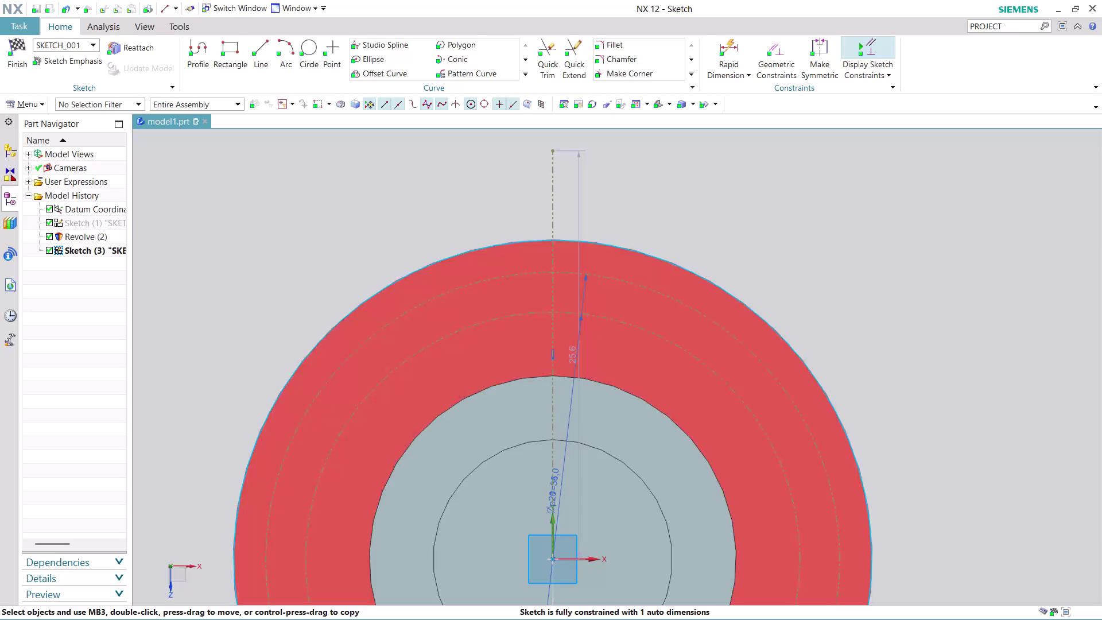
Convert the inner dashed reference circle into an active sketch curve.
right_click(494, 320)
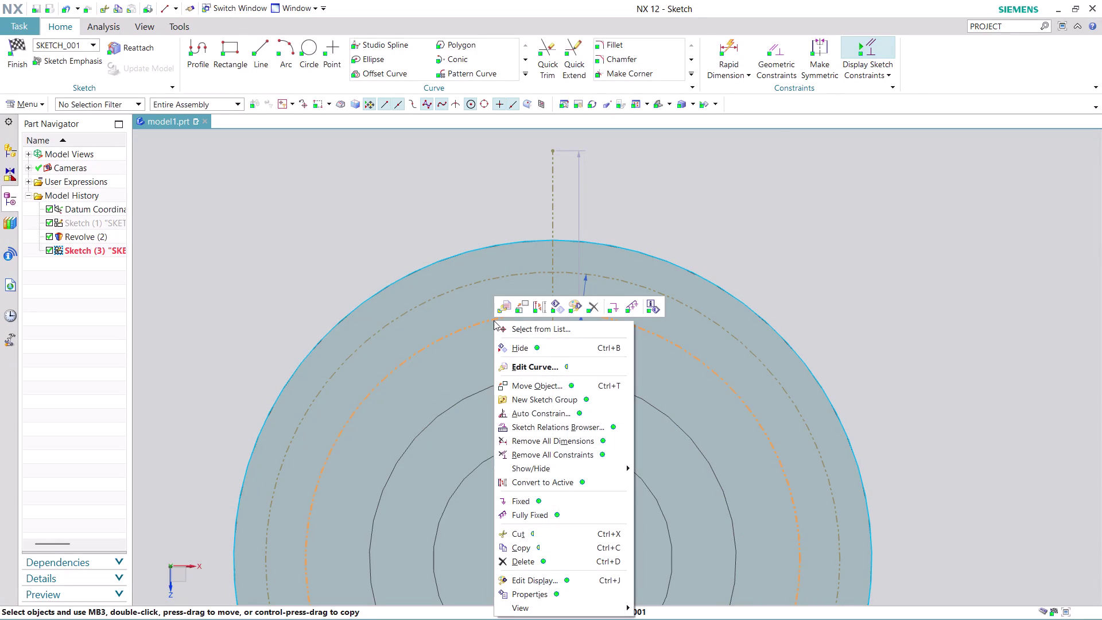
click(545, 479)
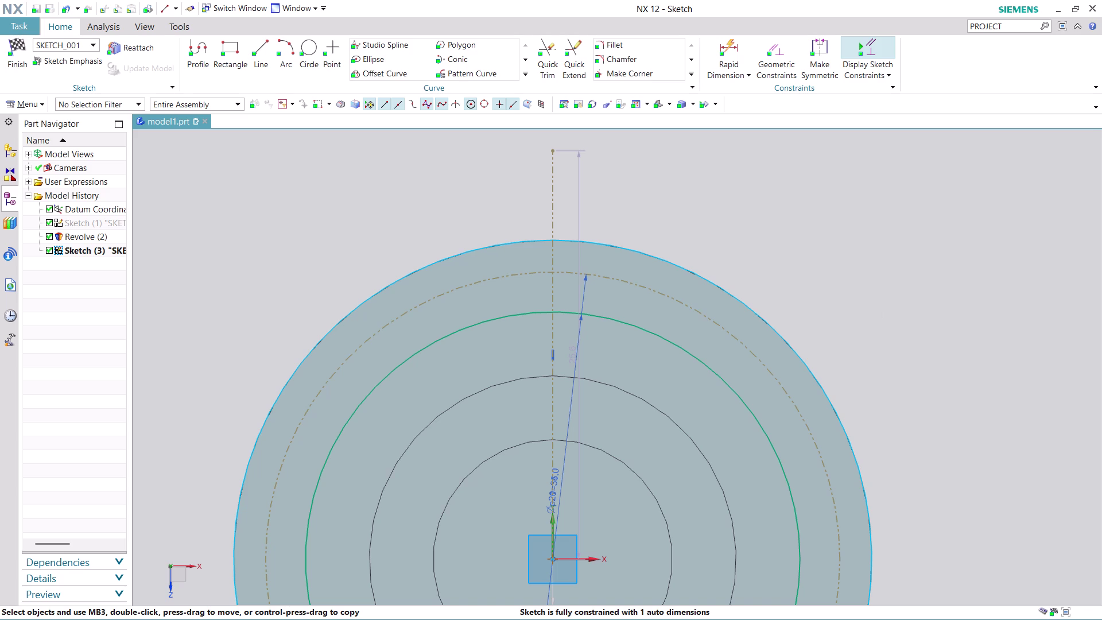
click(332, 51)
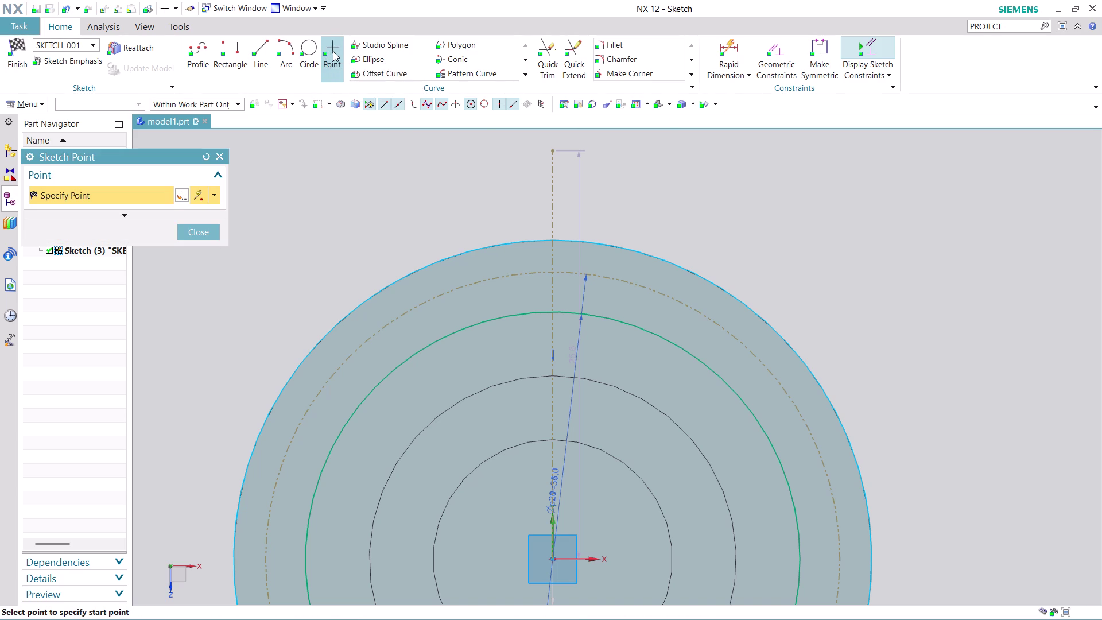
Place Point On Curve sketch points on Arc3, Arc1 and Arc2 near the centerline.
click(564, 238)
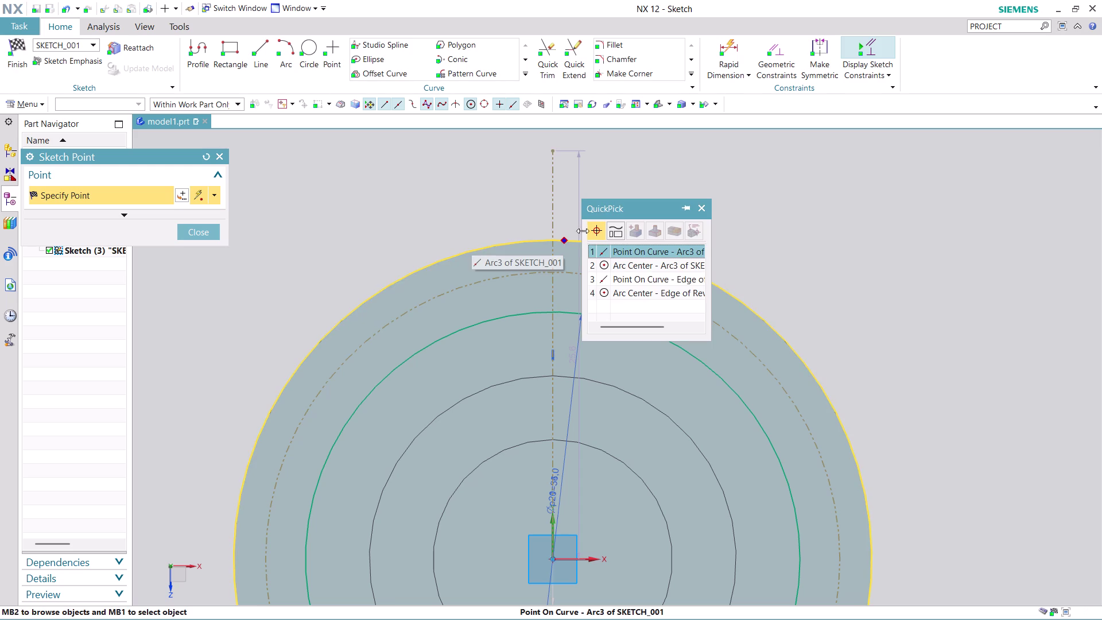
click(628, 249)
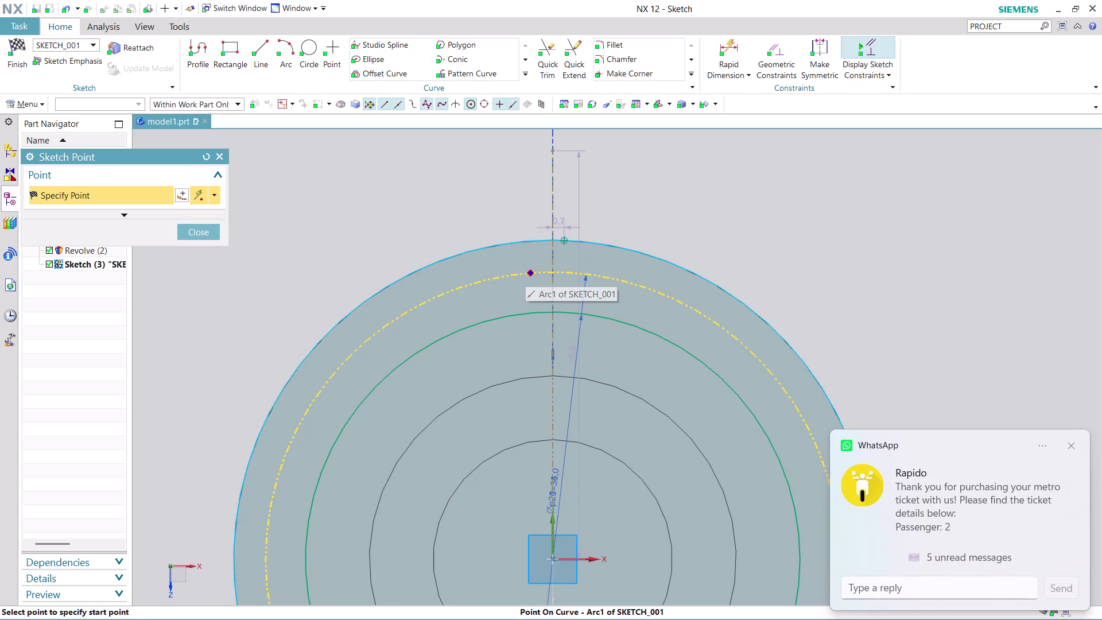
click(532, 272)
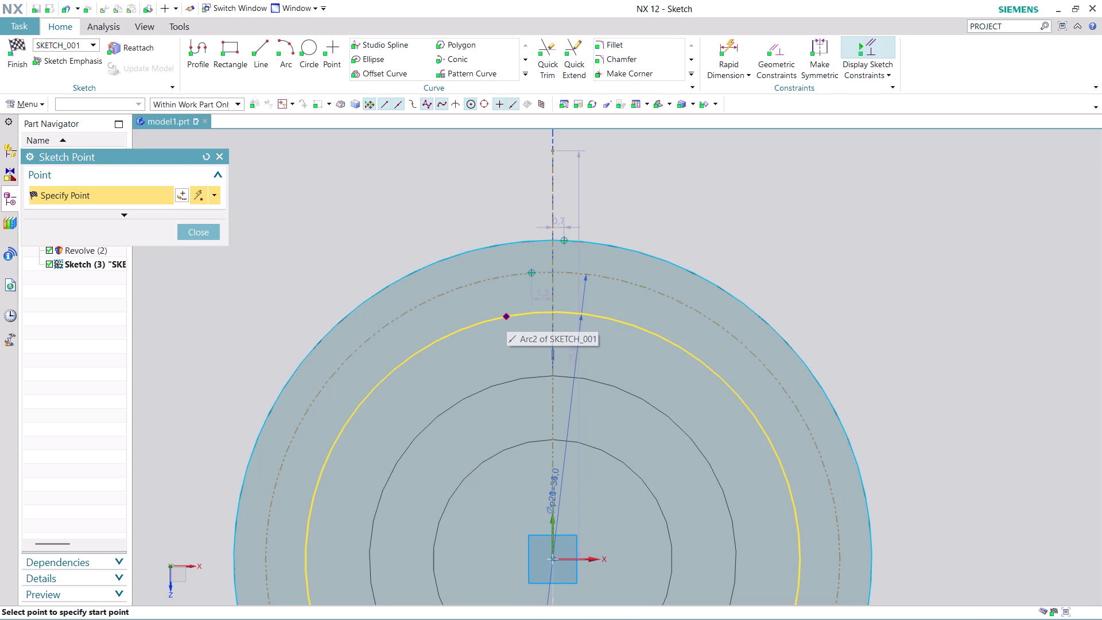
click(509, 316)
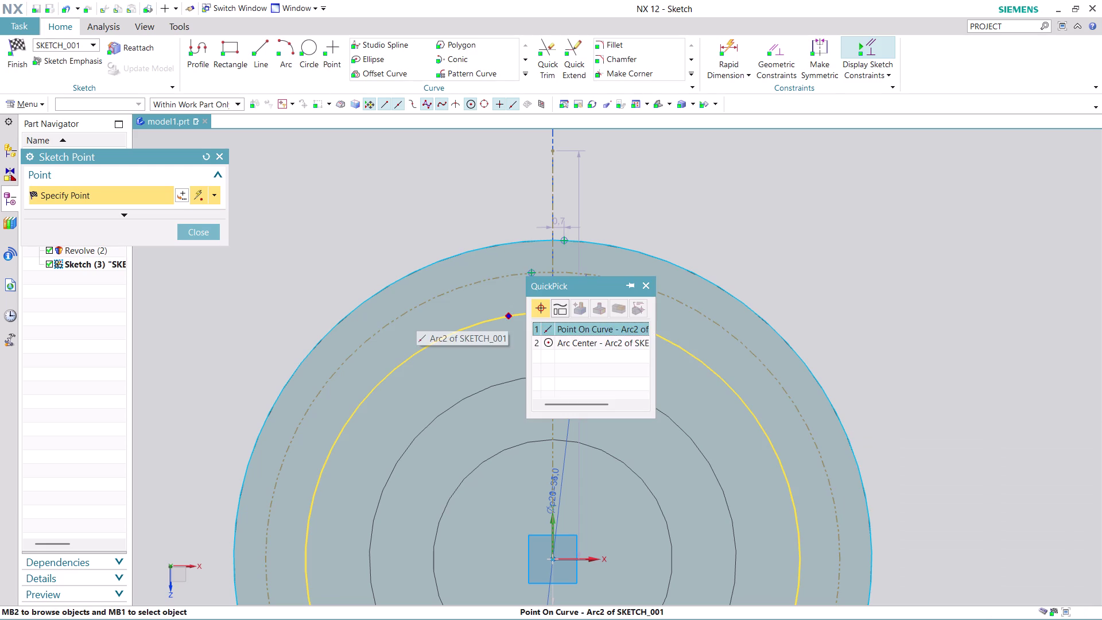
click(587, 329)
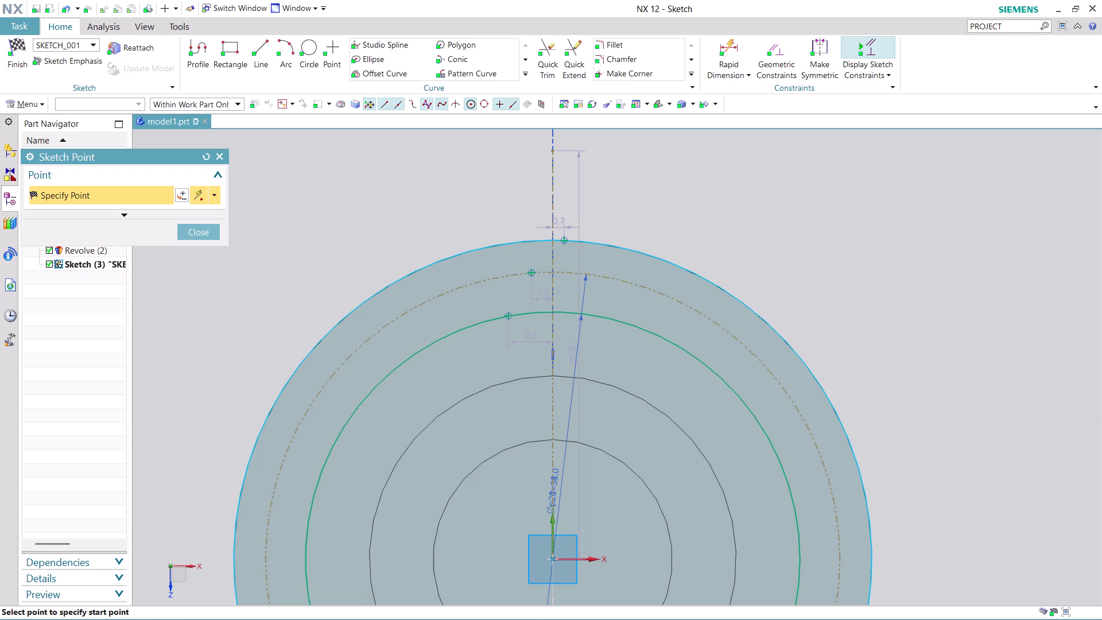
scroll(up, 3)
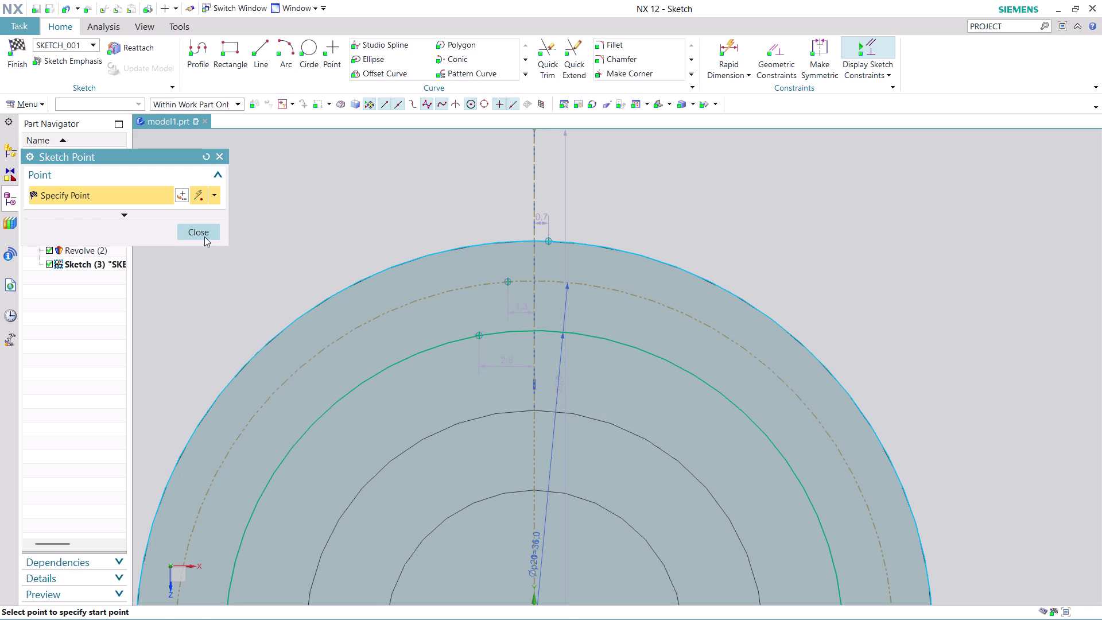
click(204, 237)
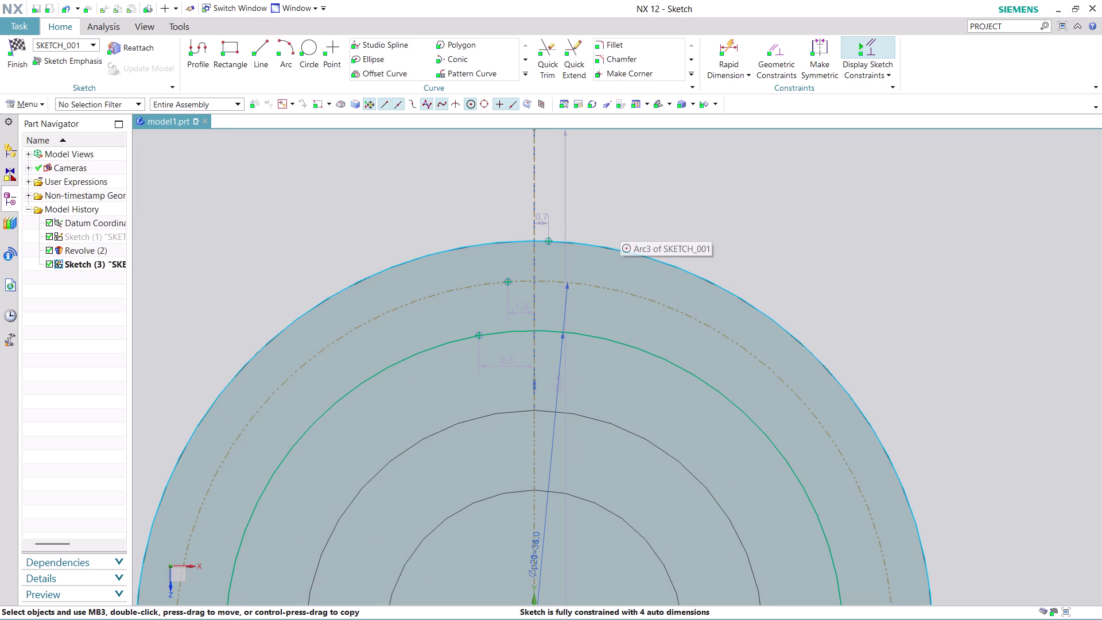
scroll(up, 3)
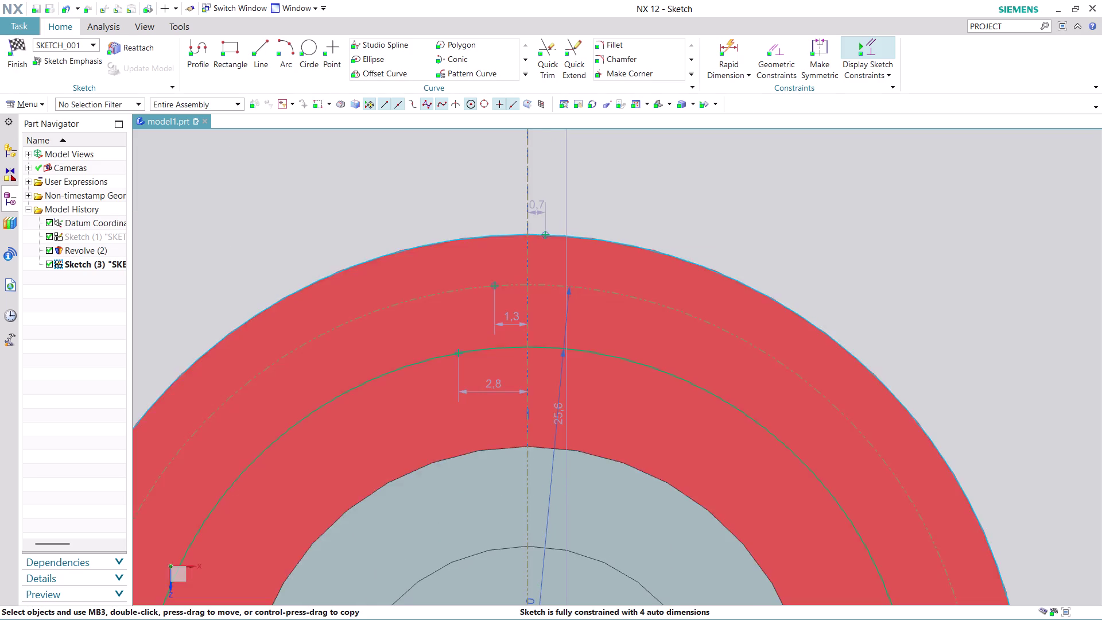
Set the outer-circle point's centerline offset to 0.57/2.
scroll(up, 3)
double_click(514, 179)
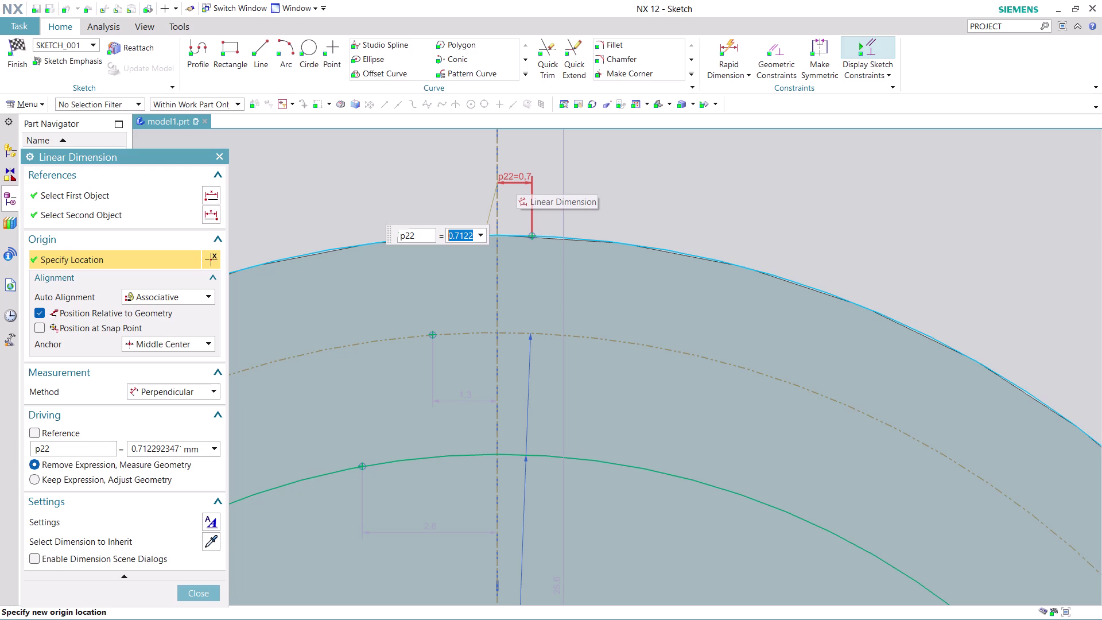
key(0)
text(.)
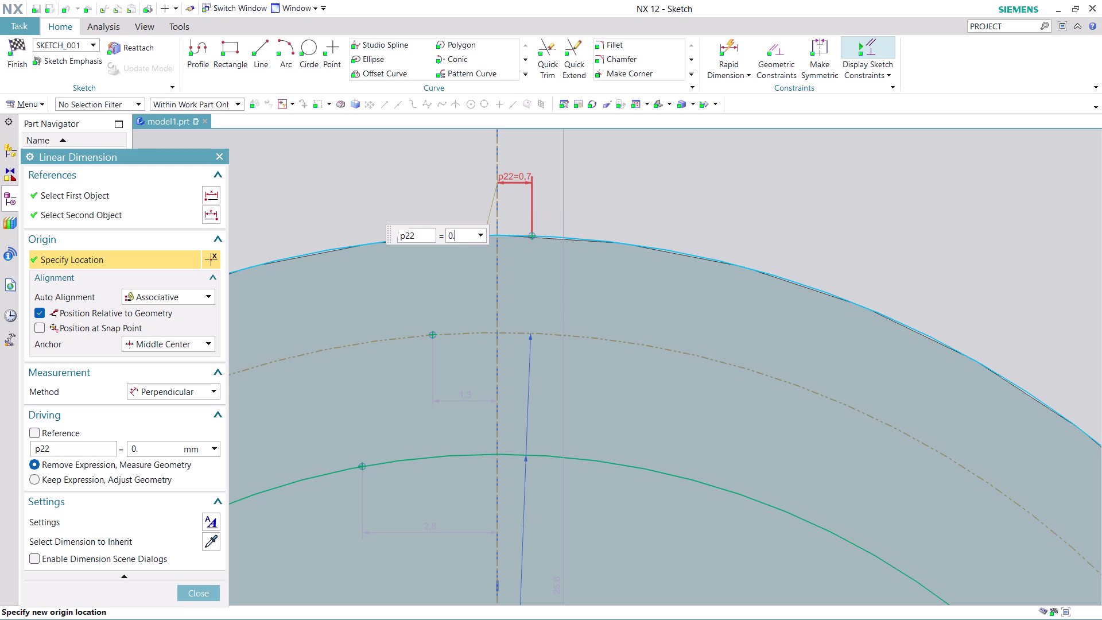
text(57)
text(/)
text(2)
key(Return)
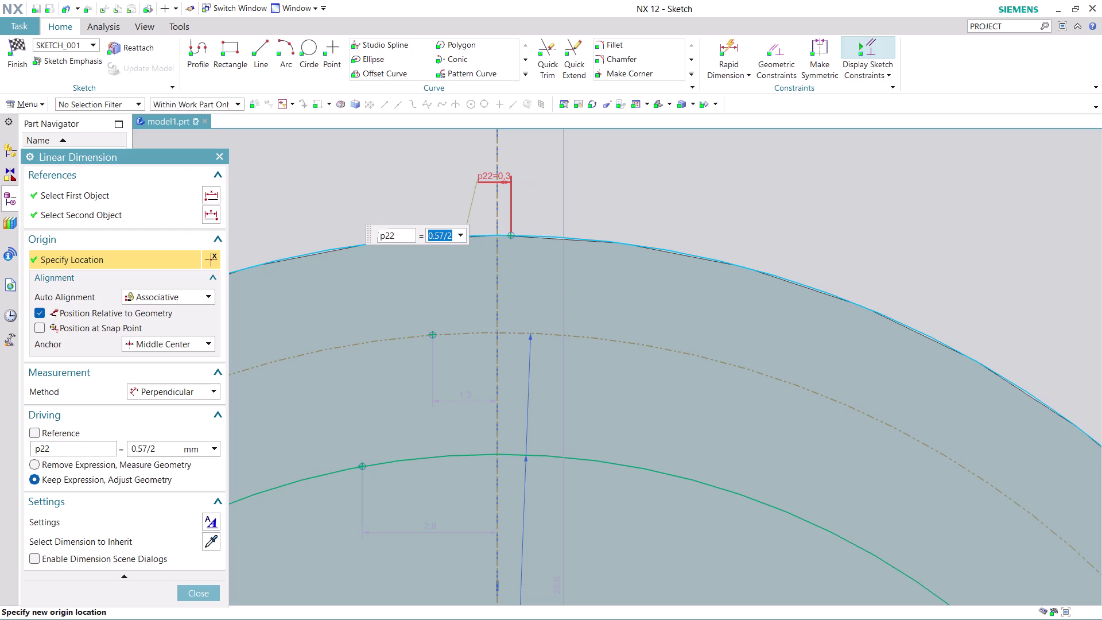
Set the dashed-circle and green-circle point offsets to 0.5 and 2.1.
scroll(down, 3)
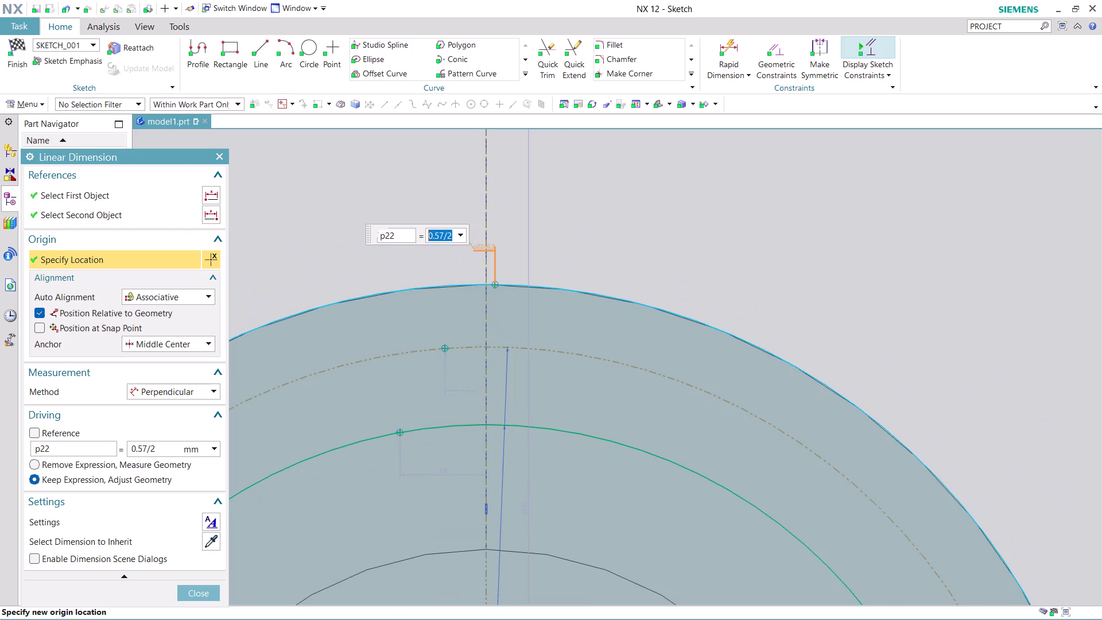
scroll(up, 3)
double_click(469, 366)
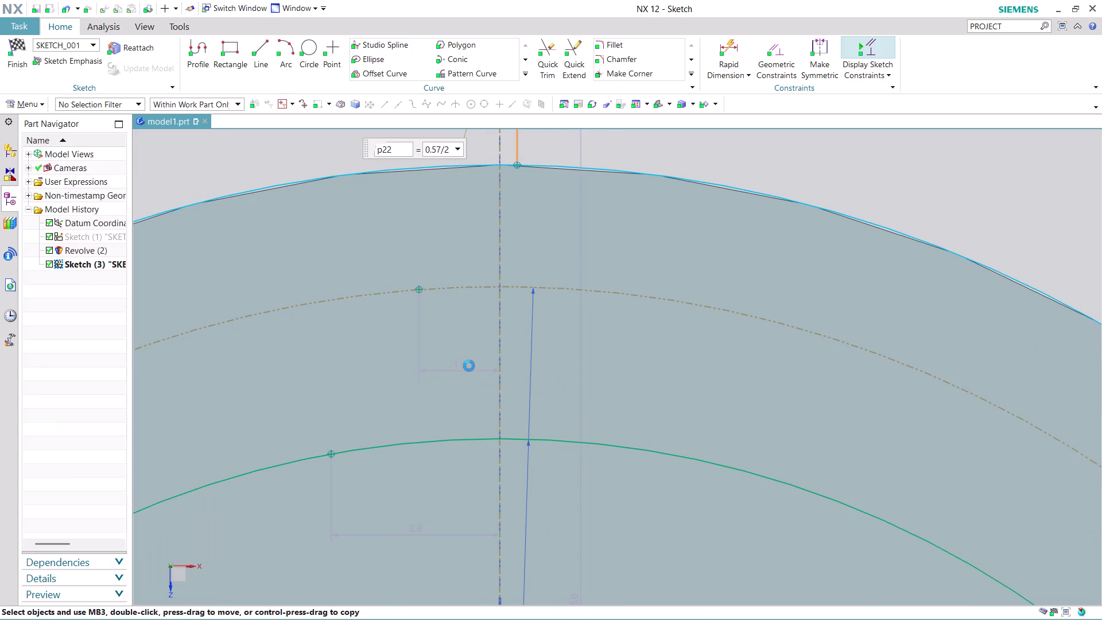
text(0.)
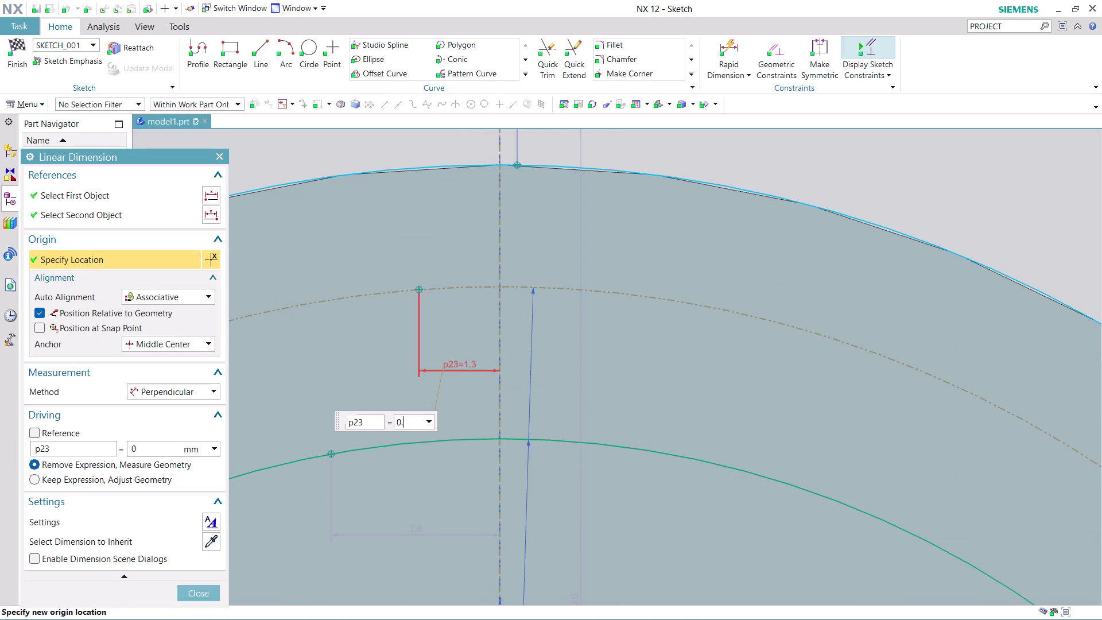
text(5)
key(Return)
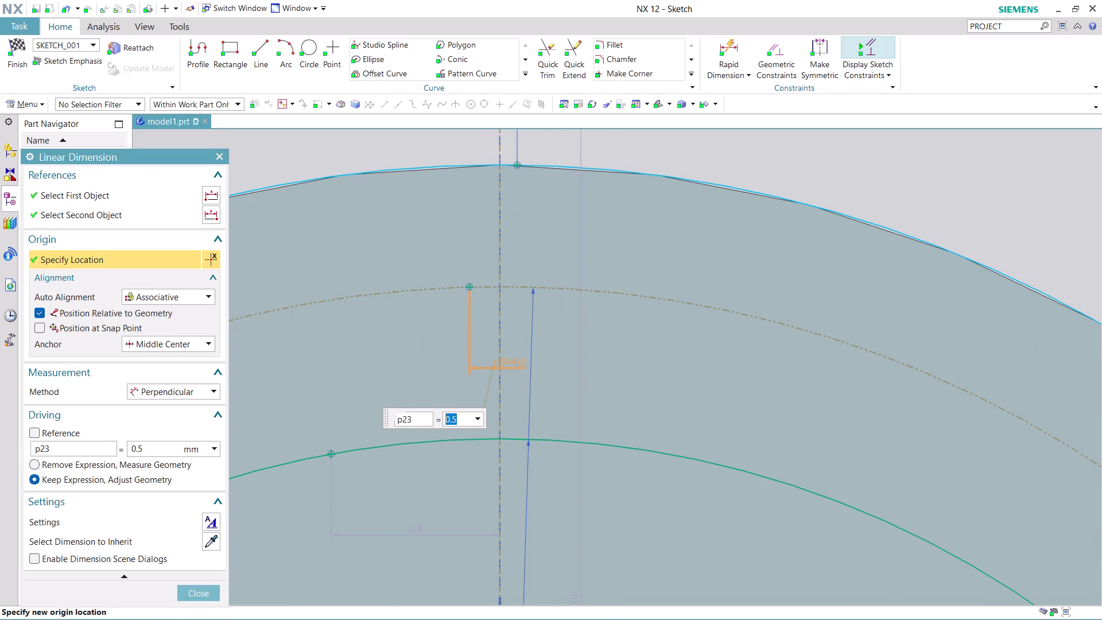
double_click(416, 531)
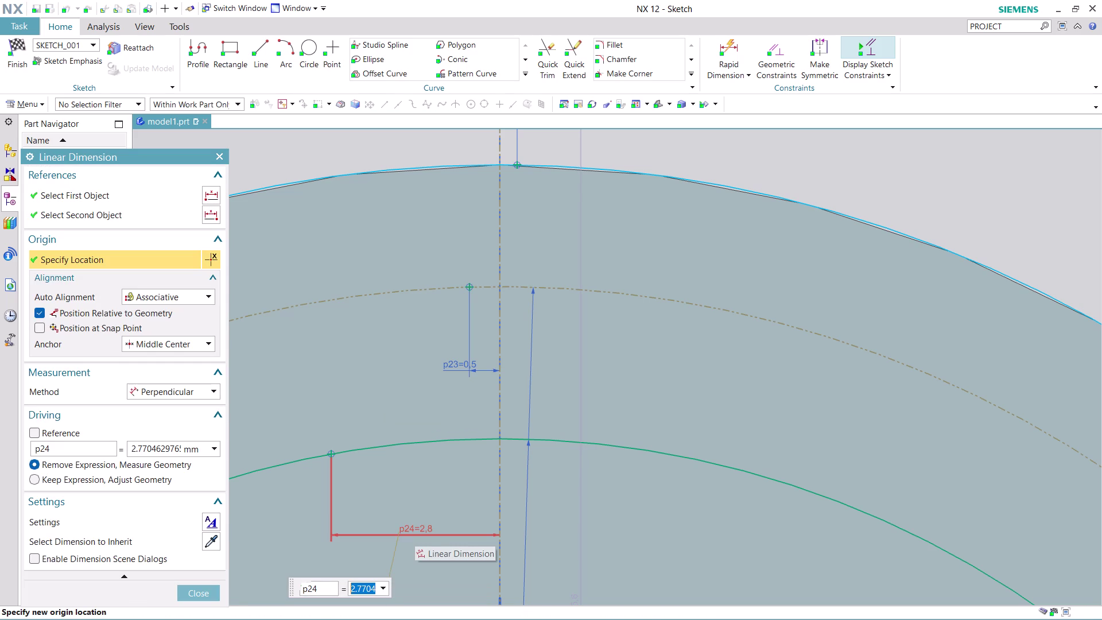
text(2.1)
key(Return)
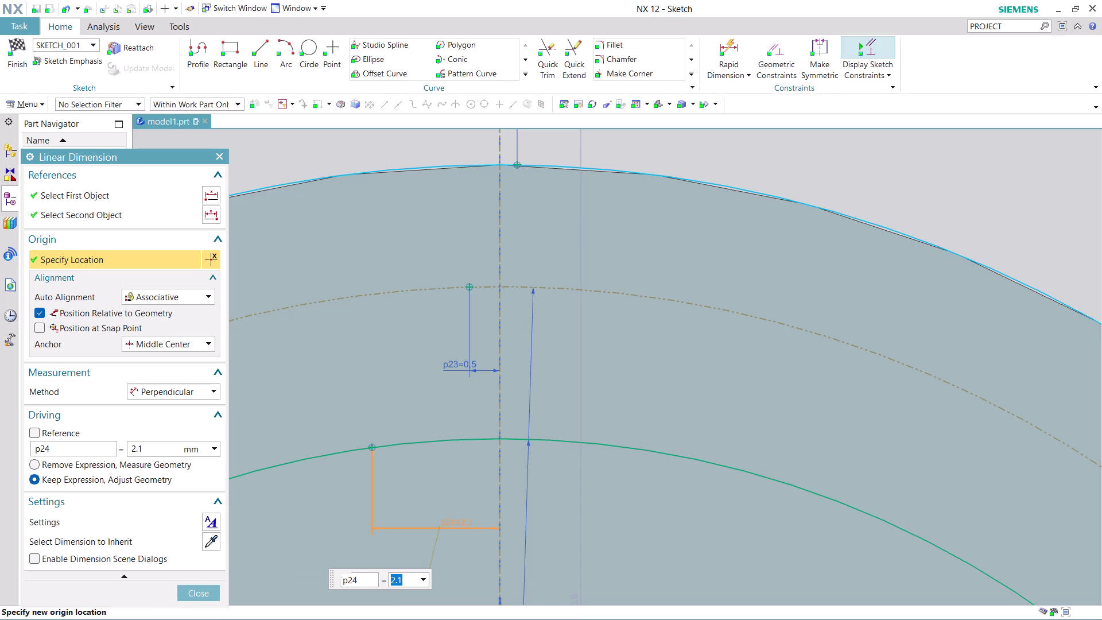
click(193, 593)
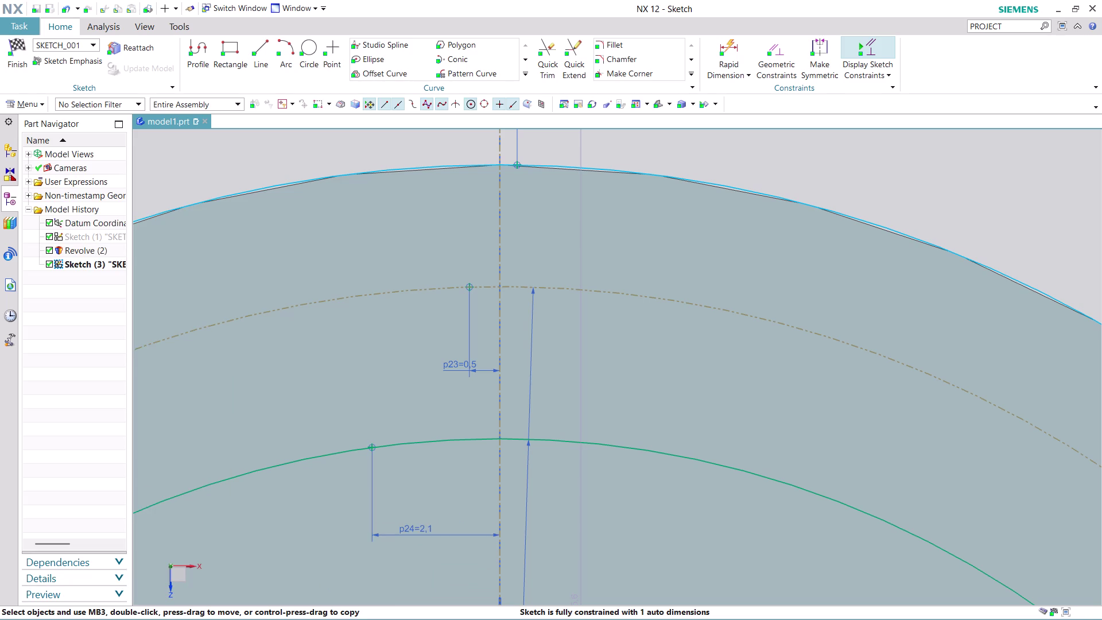
Mirror the outer-circle flank point across the vertical centerline with Mirror Curve.
scroll(up, 3)
scroll(down, 3)
scroll(down, 3)
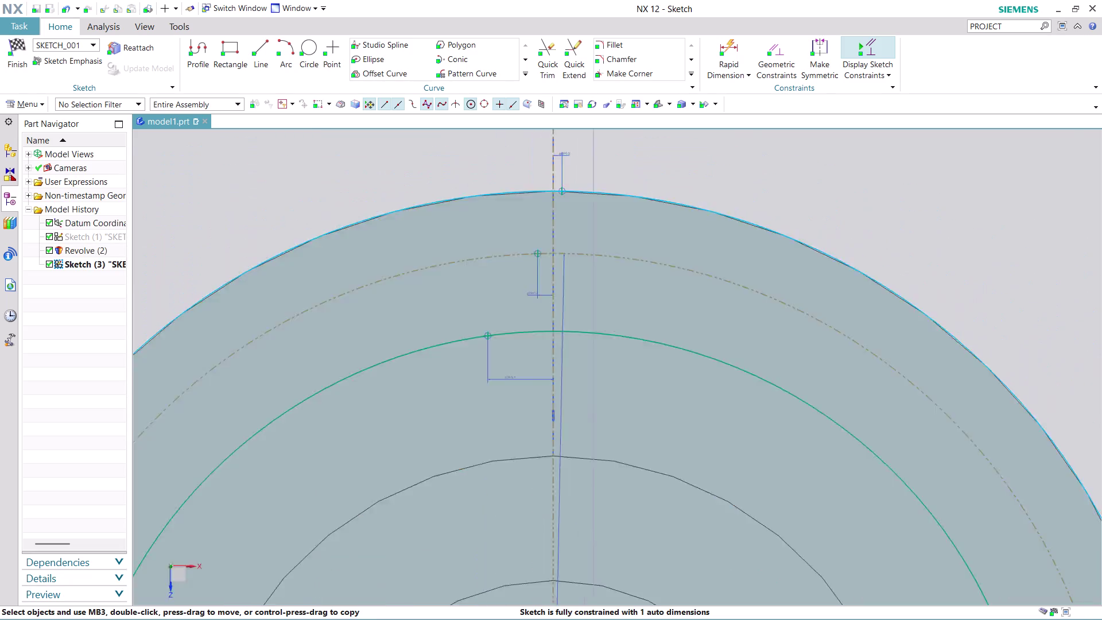
scroll(down, 3)
scroll(down, 3)
scroll(up, 3)
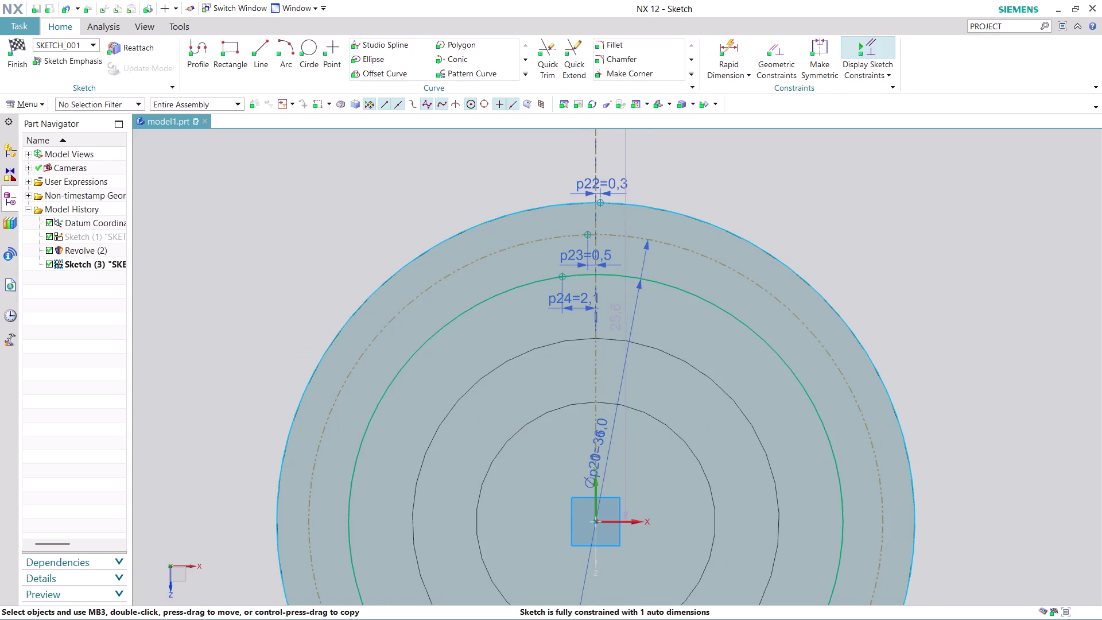
scroll(up, 3)
scroll(up, 3)
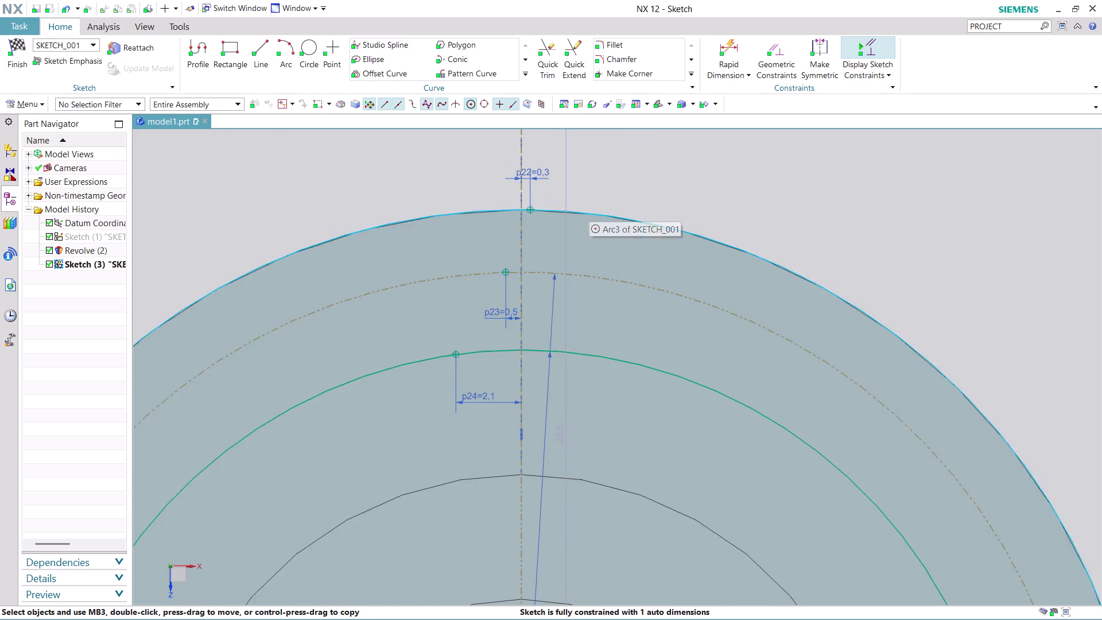
scroll(up, 3)
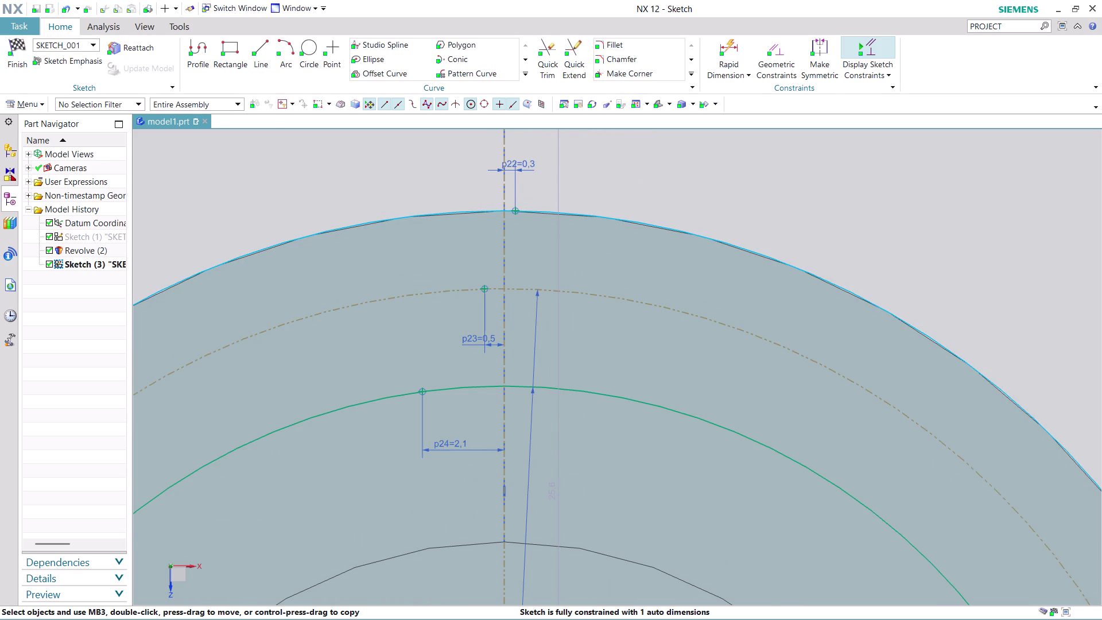
click(522, 75)
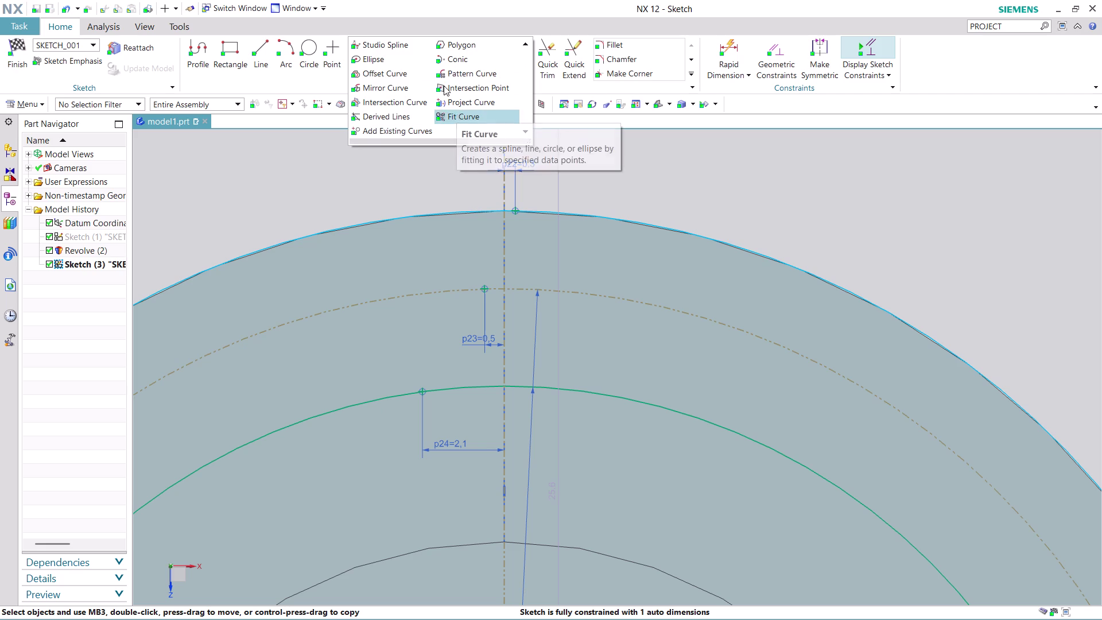
click(384, 89)
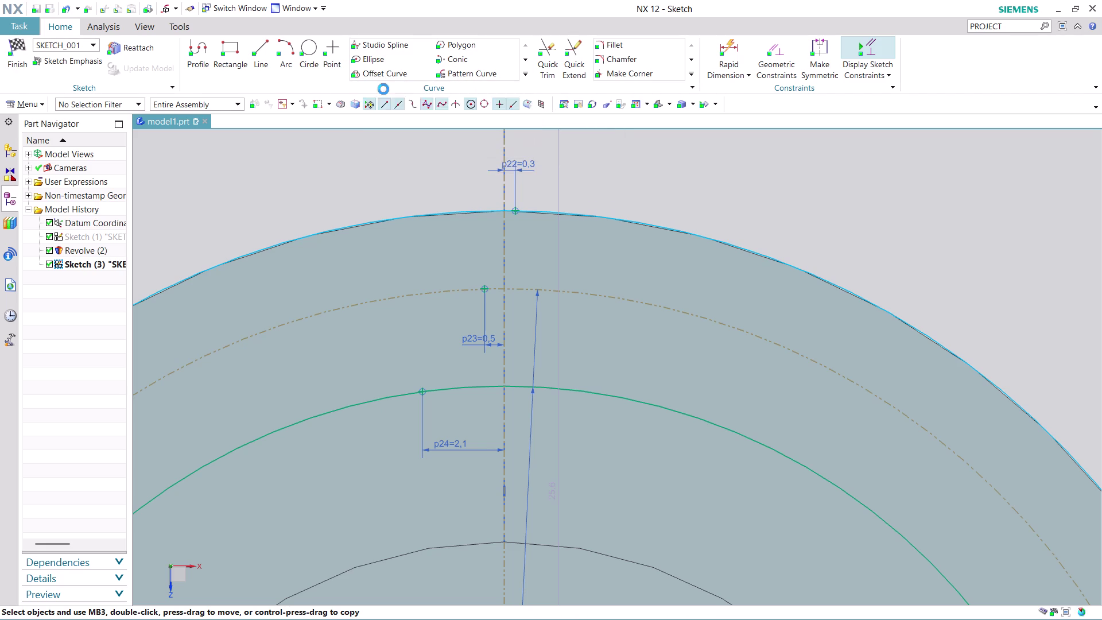
click(516, 215)
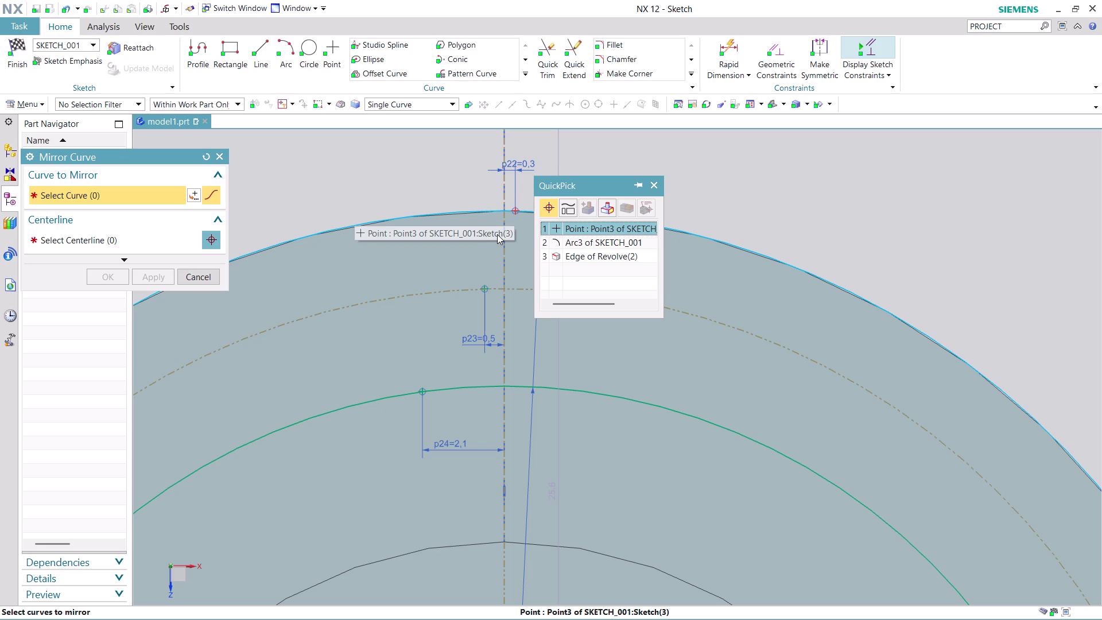
click(579, 225)
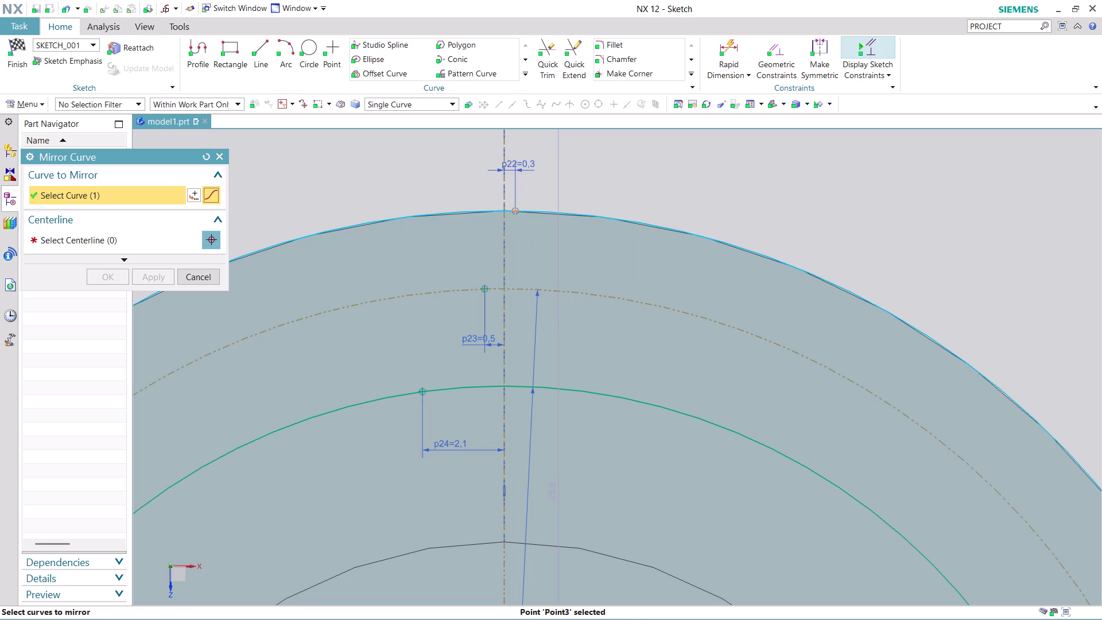
click(148, 241)
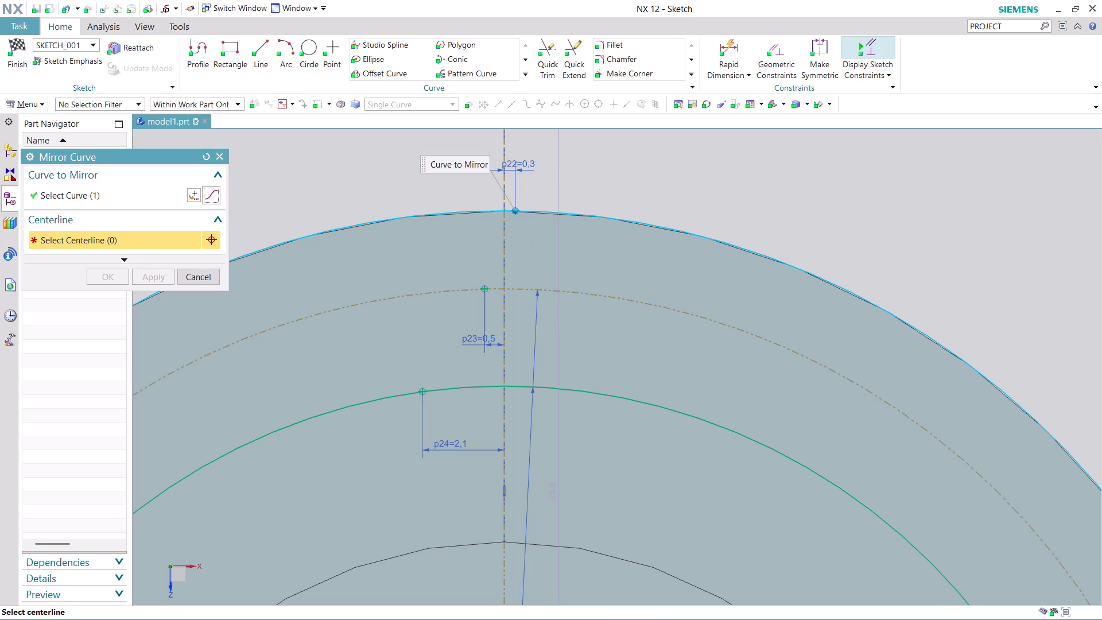
click(504, 233)
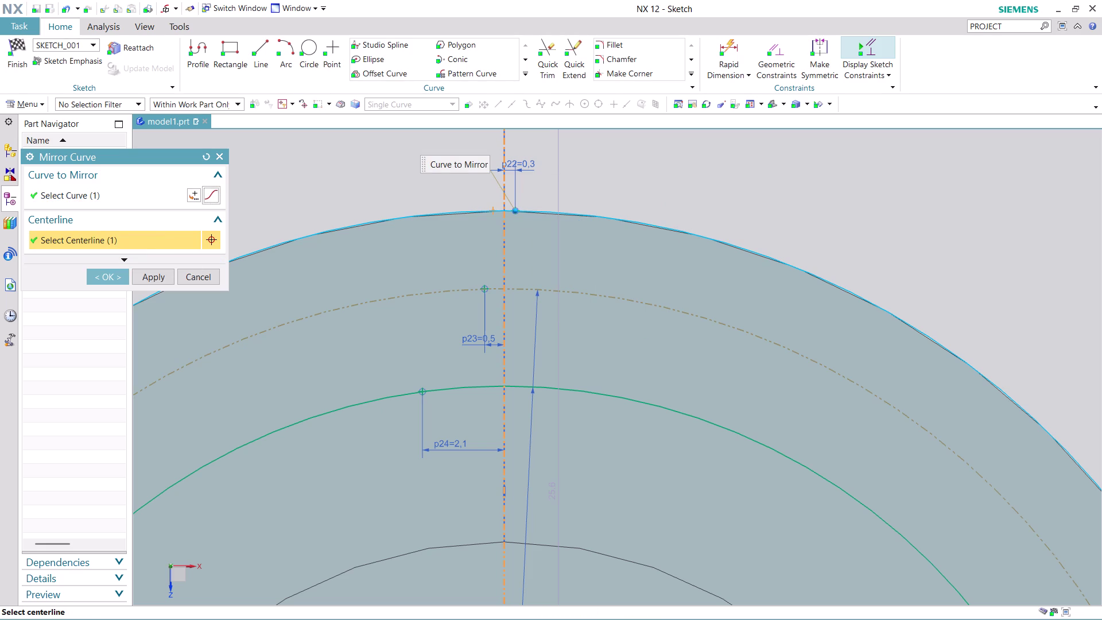
click(111, 274)
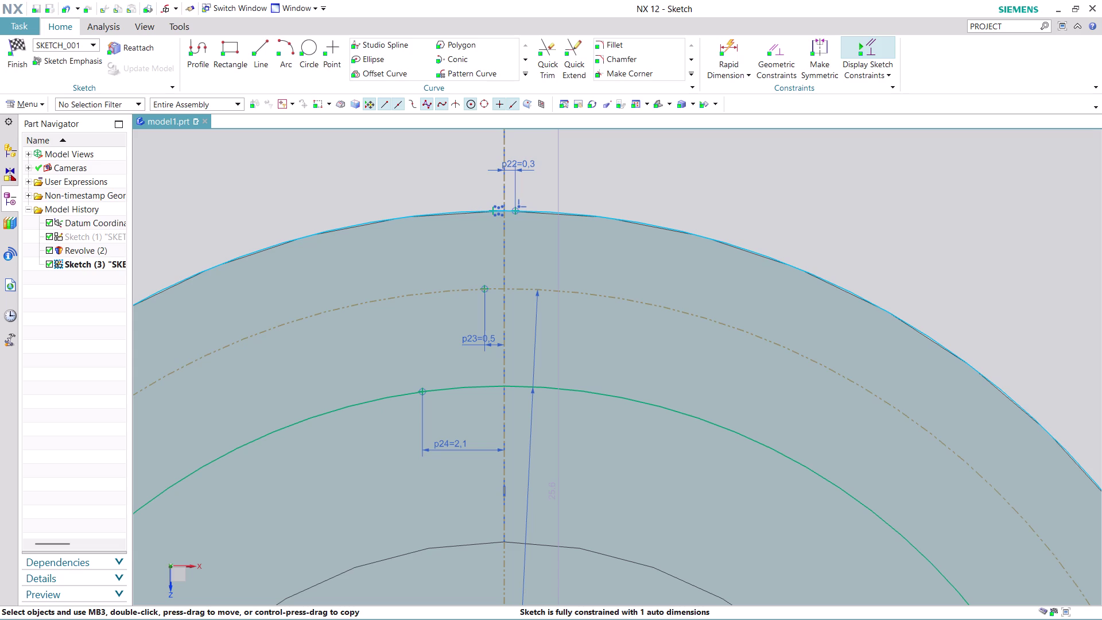
scroll(up, 3)
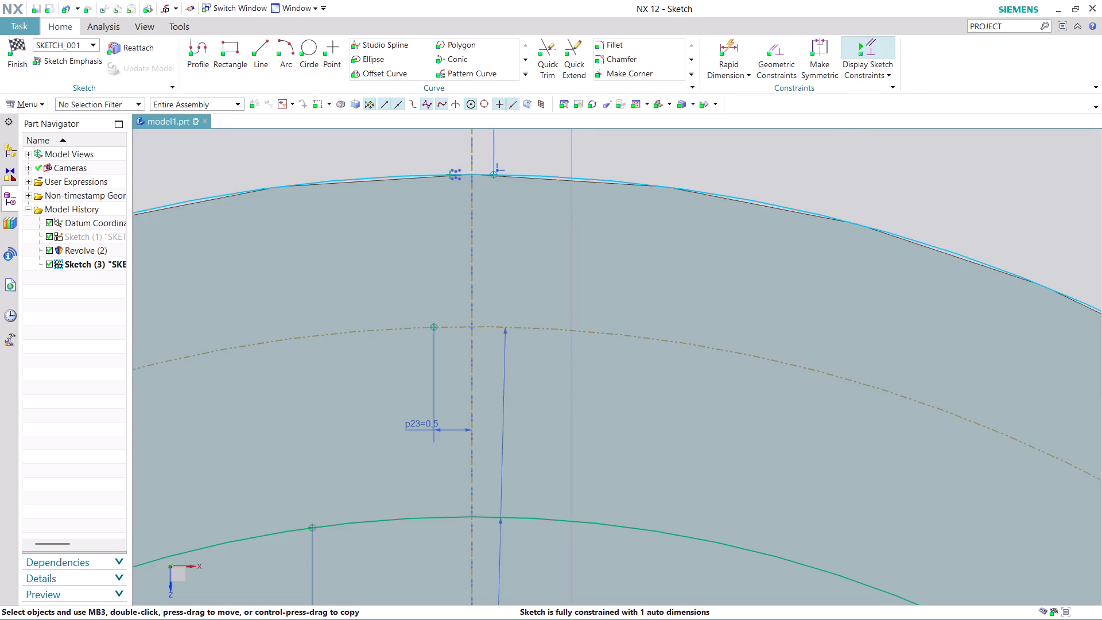
Zoom and pan around the mirrored tooth tip, then start Rapid Dimension.
scroll(down, 3)
scroll(down, 3)
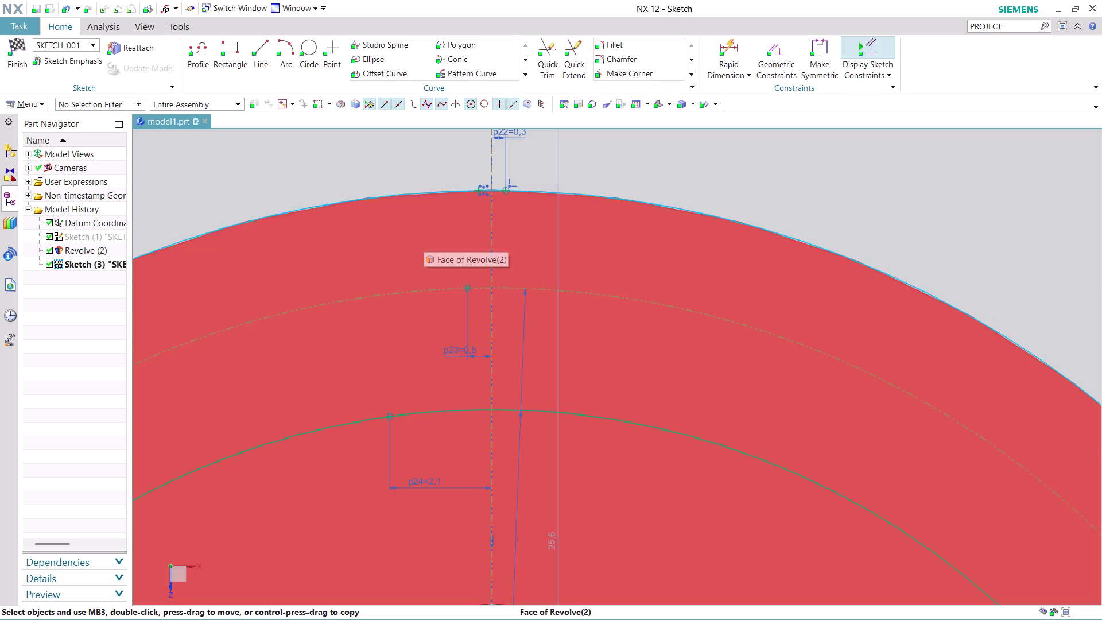
scroll(up, 3)
scroll(up, 3)
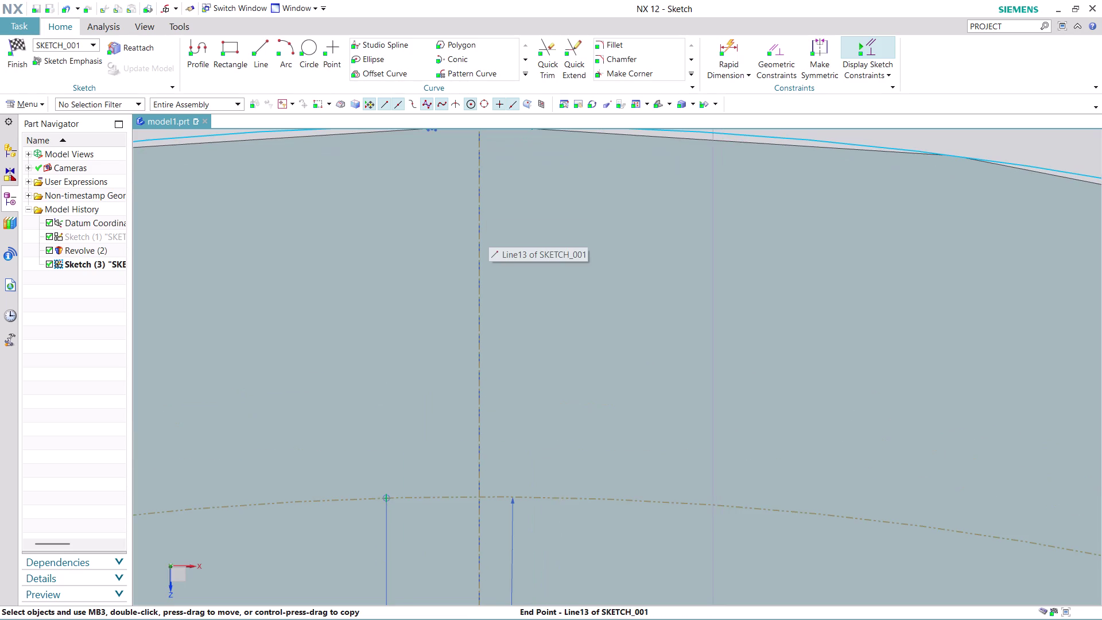
scroll(up, 3)
scroll(down, 3)
scroll(down, 3)
scroll(down, 3)
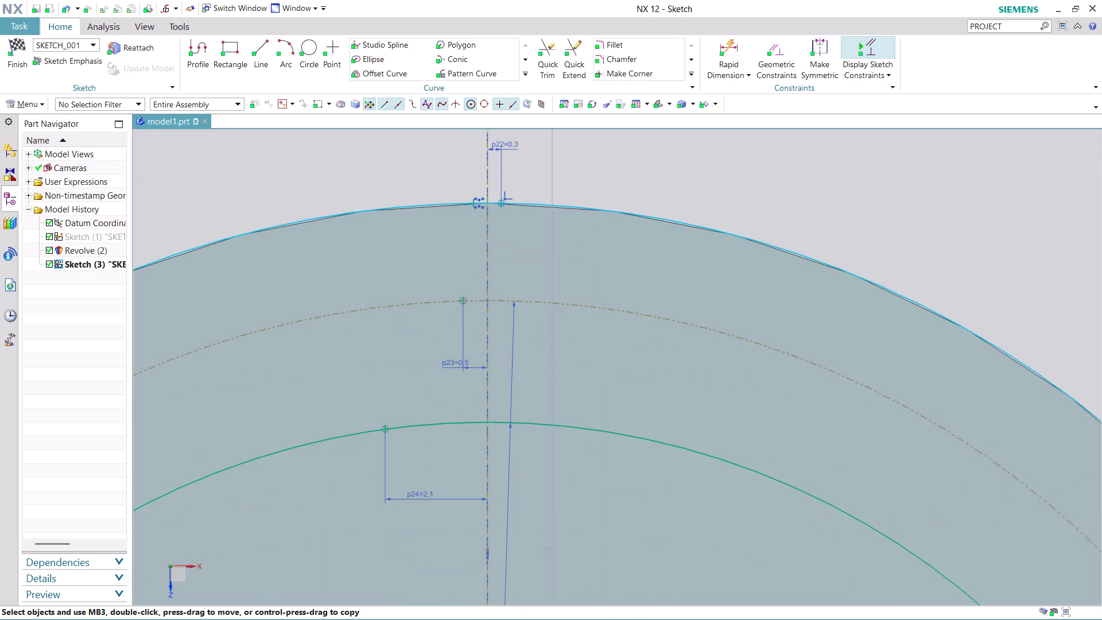
scroll(down, 3)
scroll(down, 3)
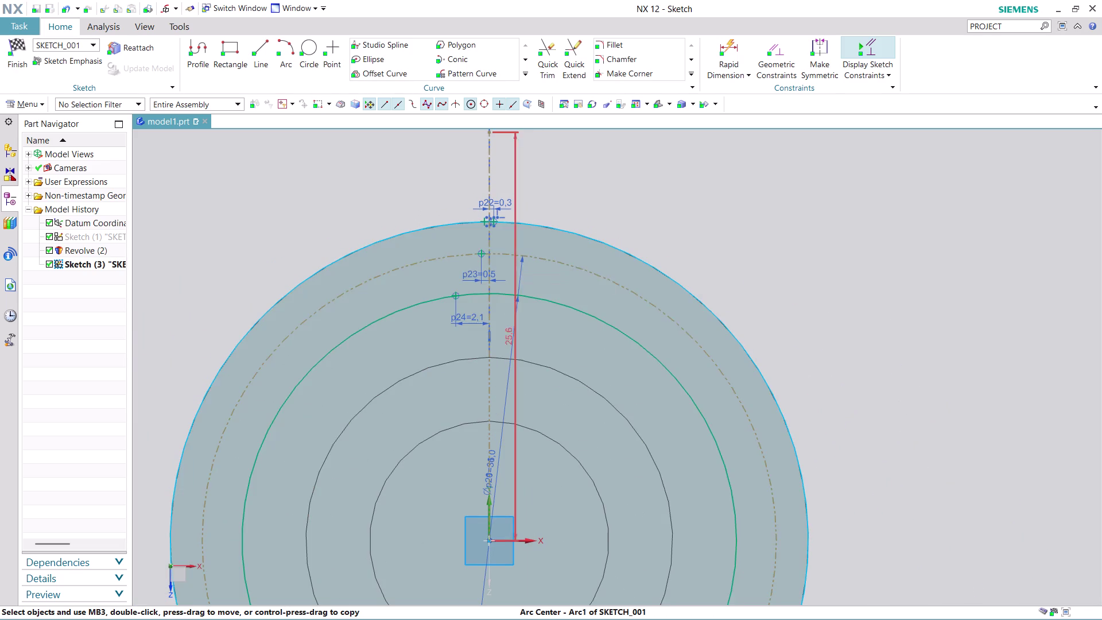
scroll(up, 3)
scroll(up, 3)
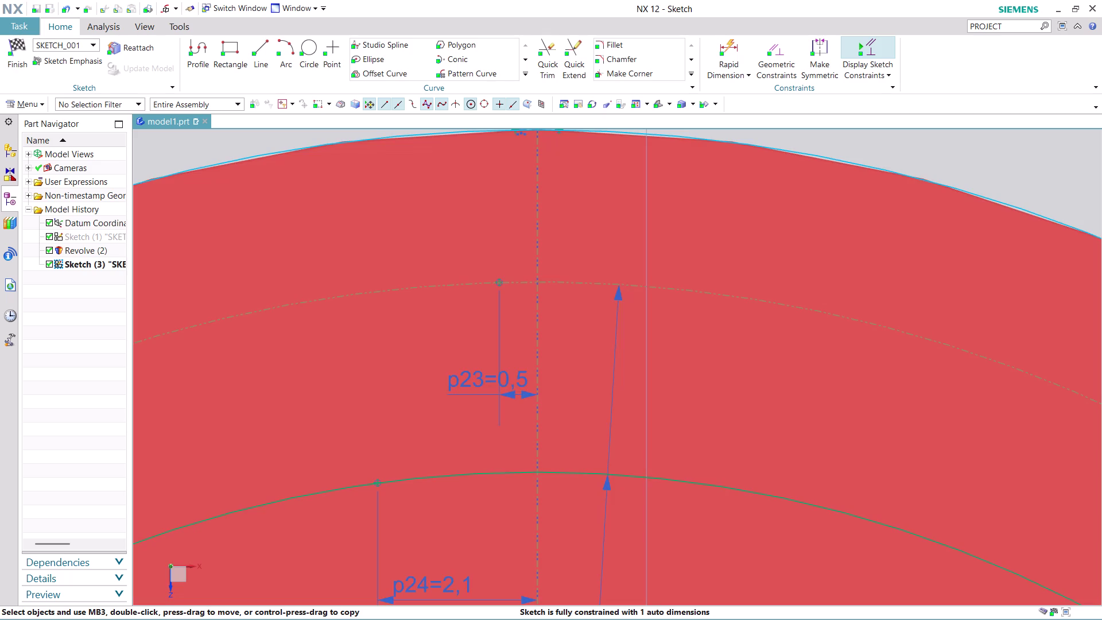
scroll(up, 3)
scroll(down, 3)
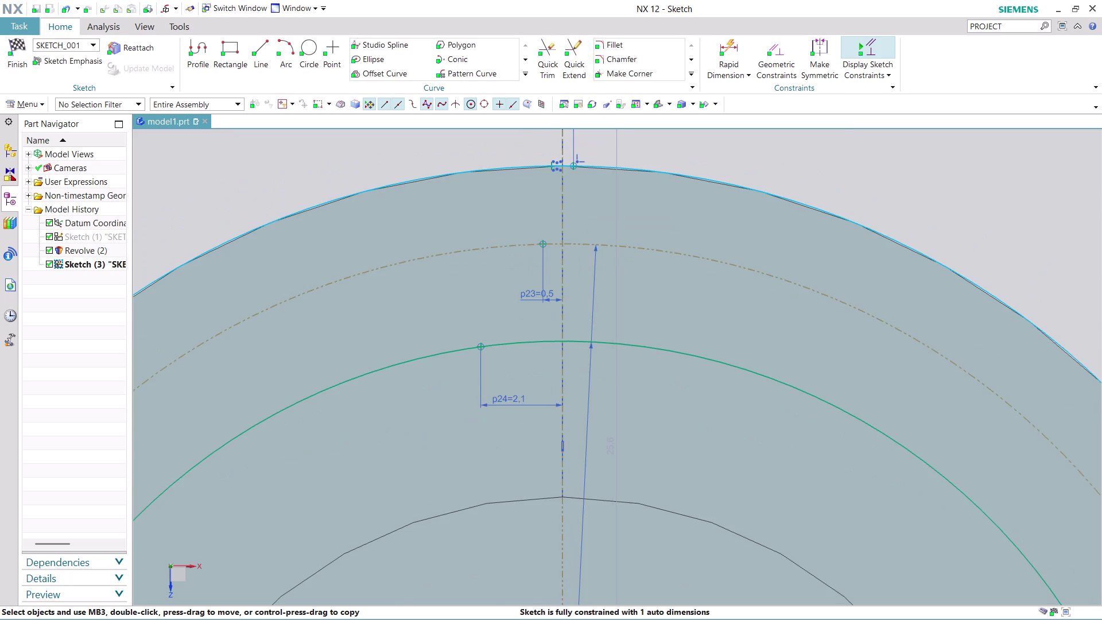
scroll(up, 3)
scroll(up, 3)
scroll(up, 3)
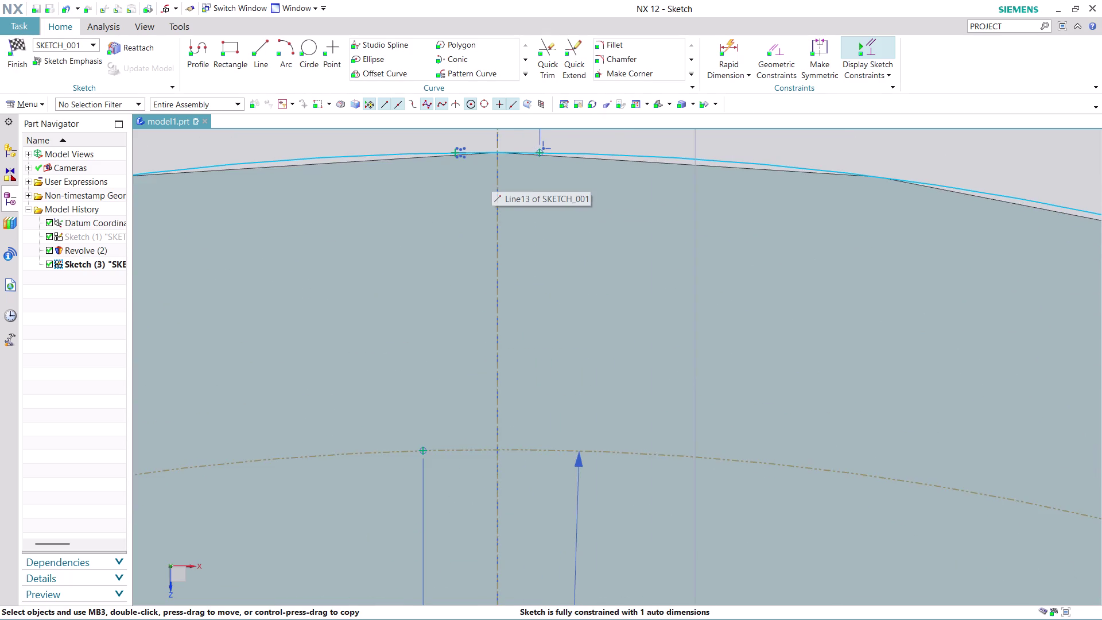
scroll(up, 3)
scroll(down, 3)
scroll(down, 3)
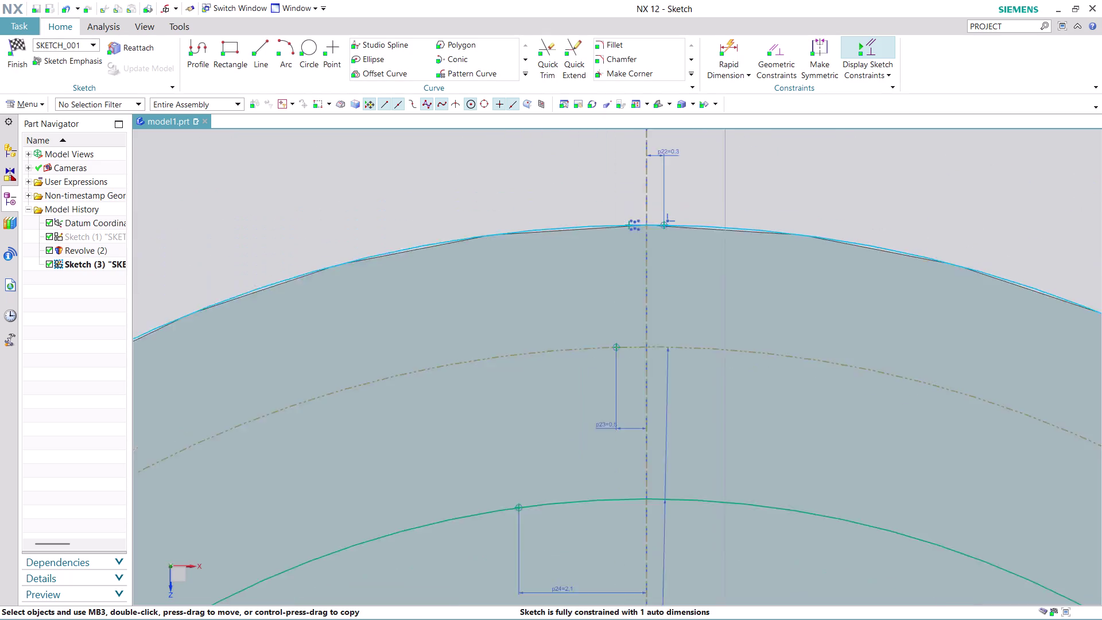
scroll(down, 3)
scroll(up, 3)
scroll(up, 3)
scroll(up, 3)
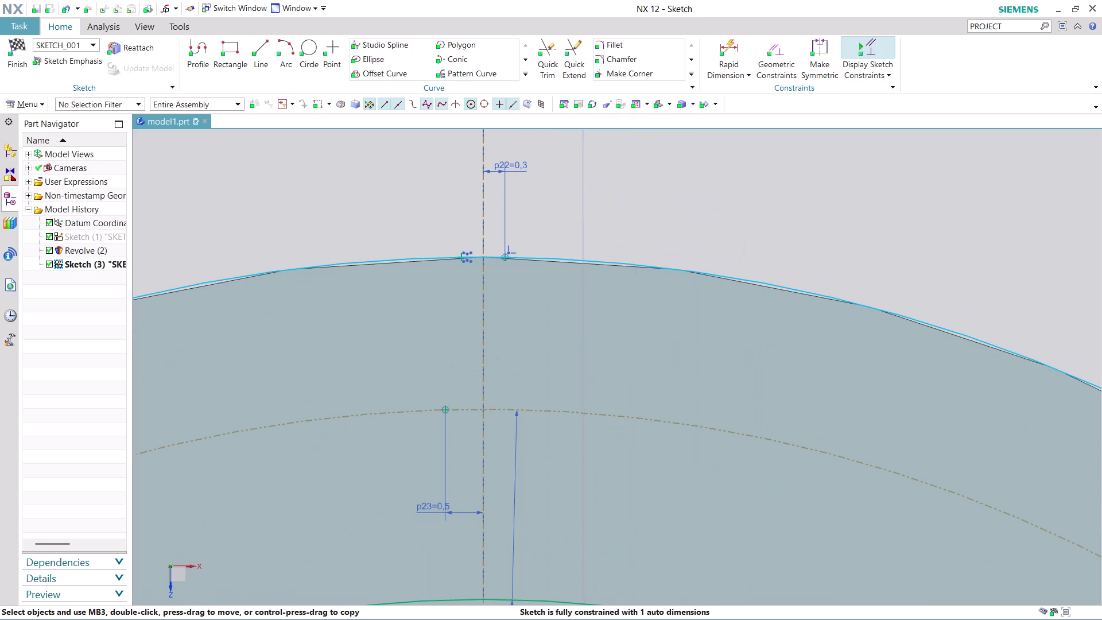
scroll(down, 3)
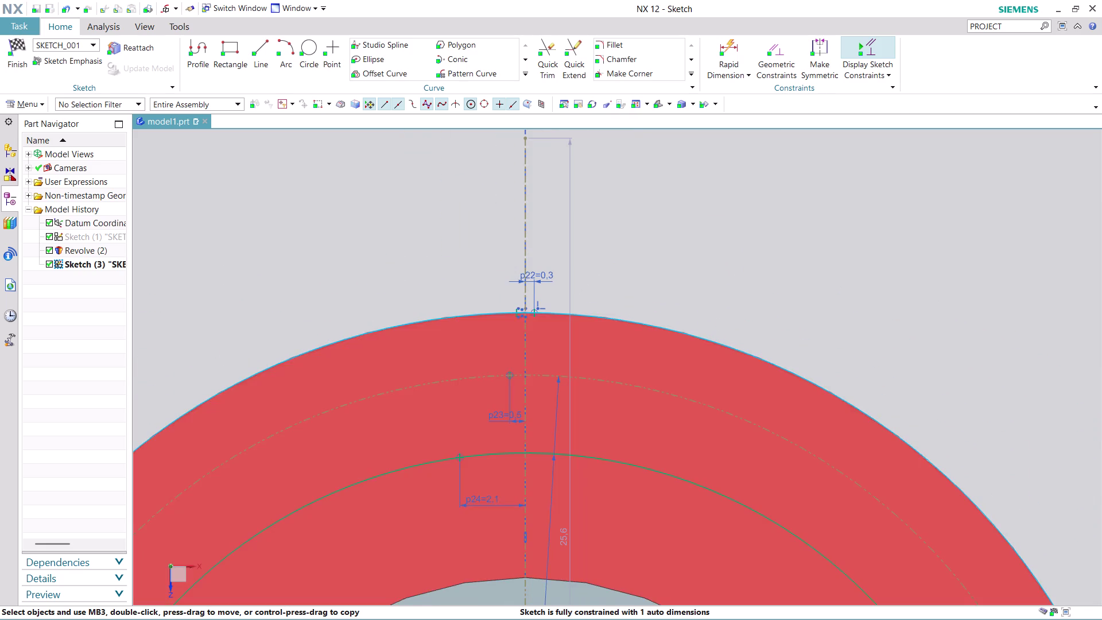
scroll(down, 3)
scroll(down, 3)
scroll(up, 3)
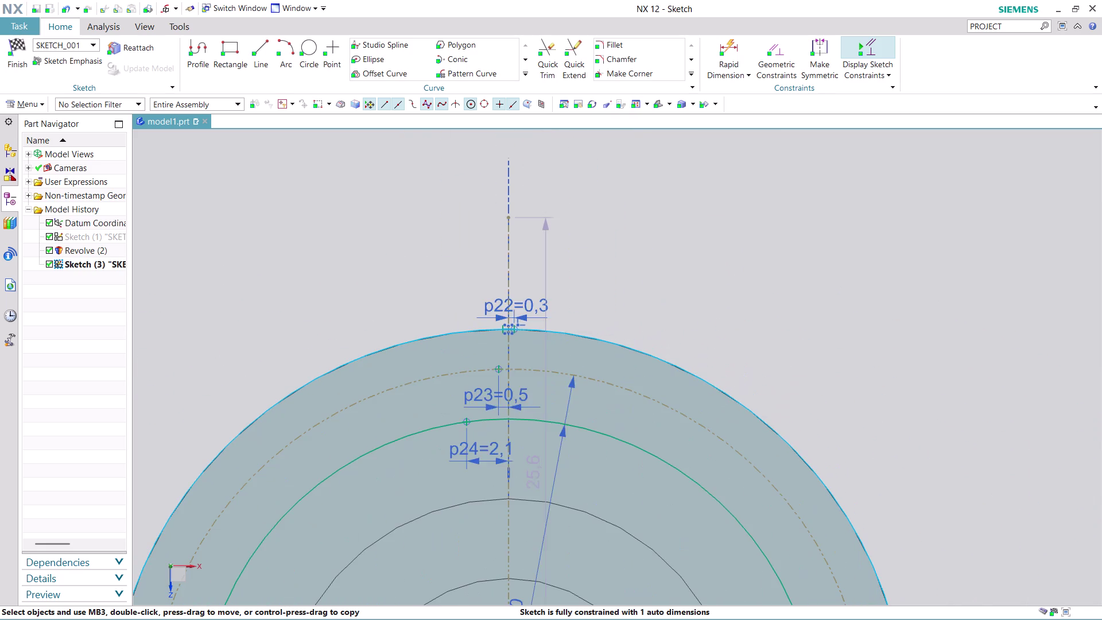
scroll(up, 3)
scroll(up, 3)
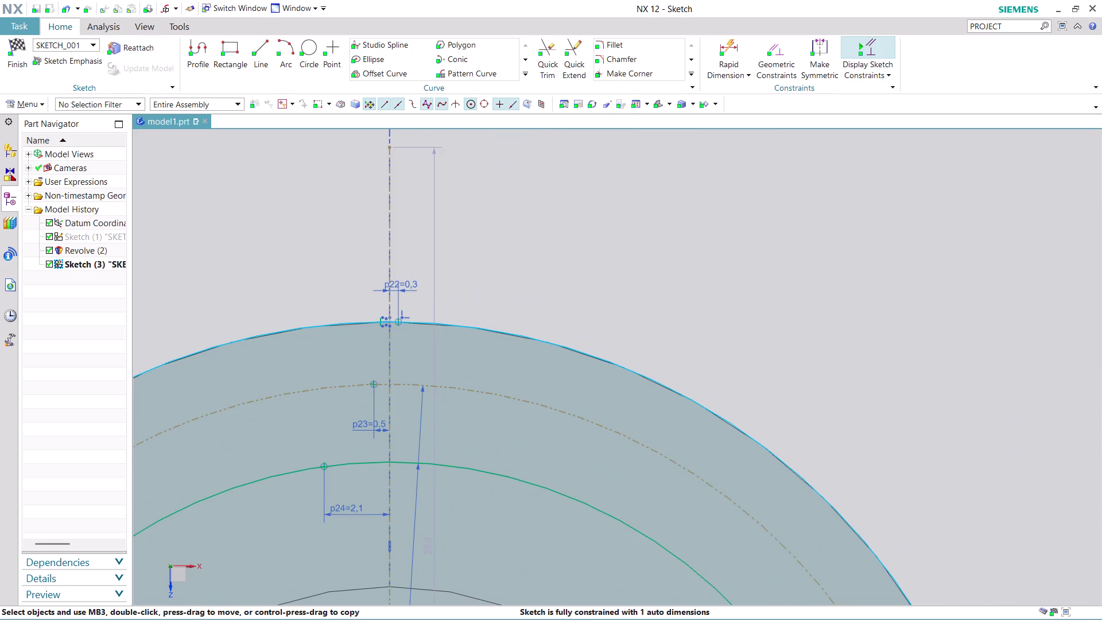
scroll(up, 3)
scroll(down, 3)
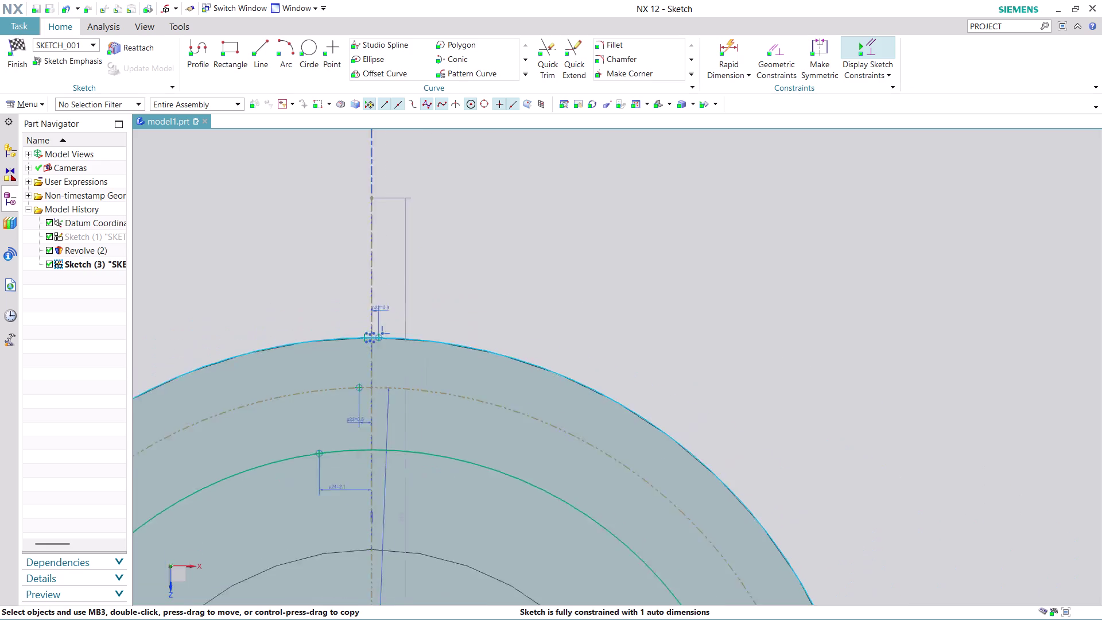
scroll(down, 3)
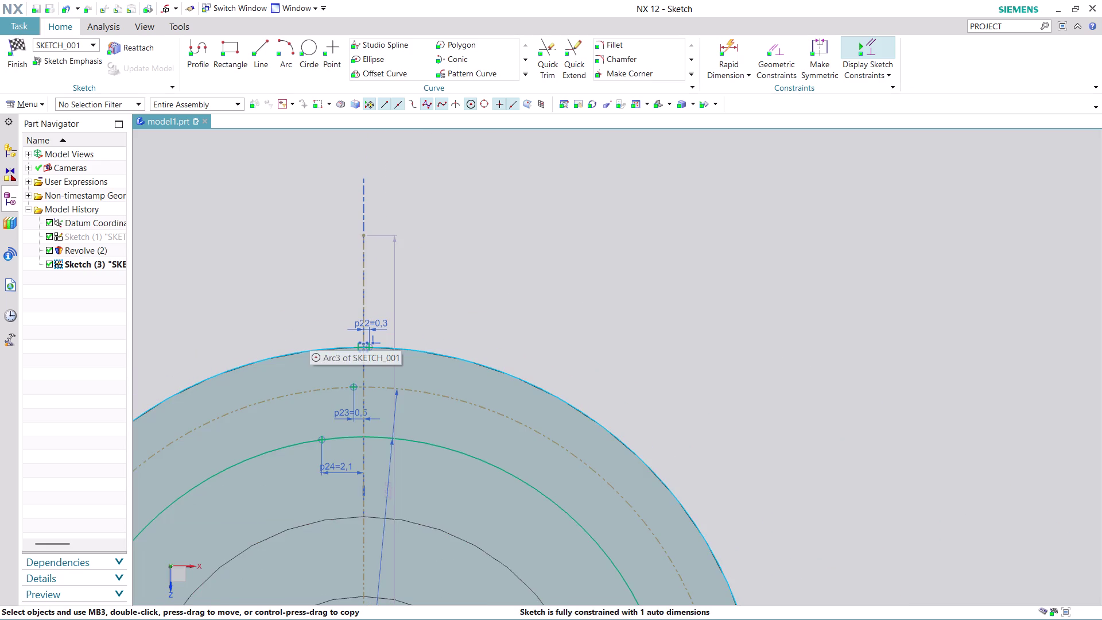
middle_drag(289, 309, 444, 253)
scroll(down, 3)
scroll(up, 3)
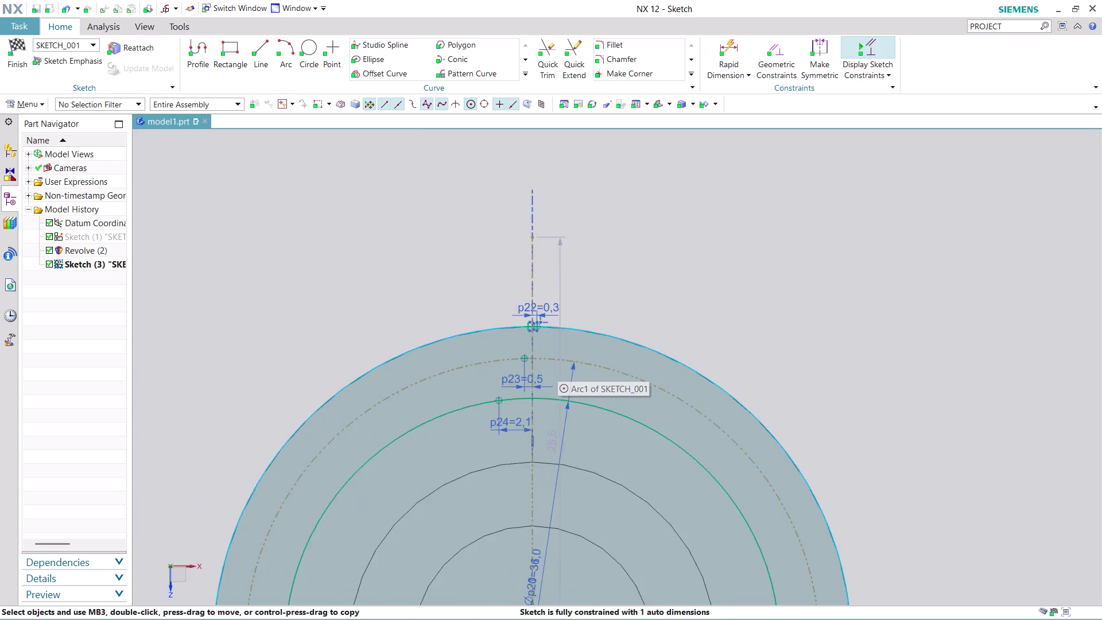
scroll(up, 3)
scroll(up, 3)
scroll(up, 3)
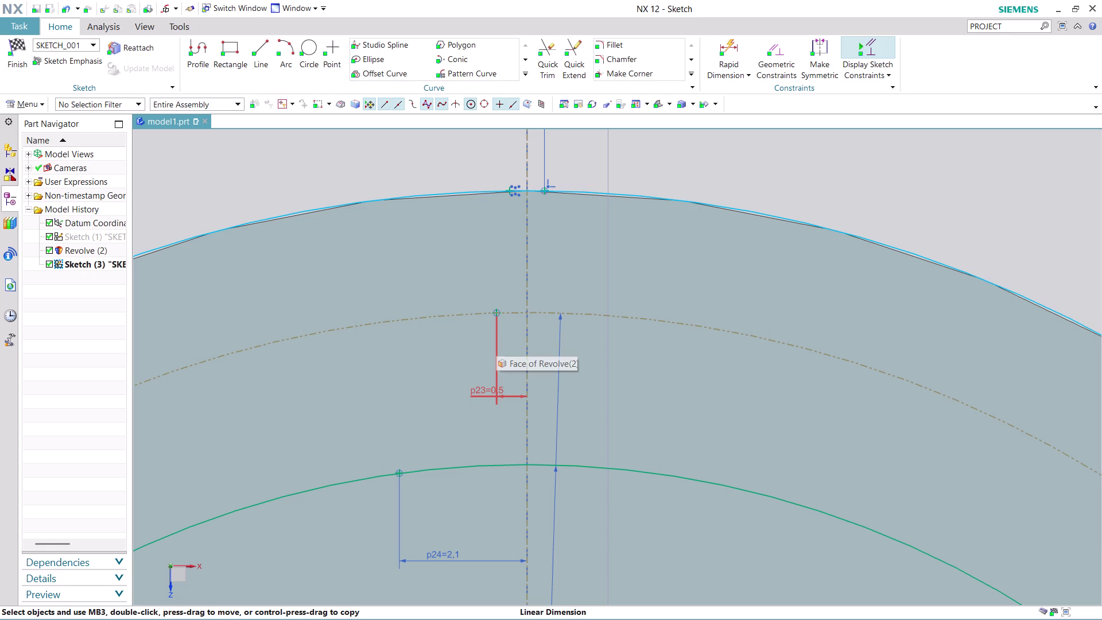
click(732, 40)
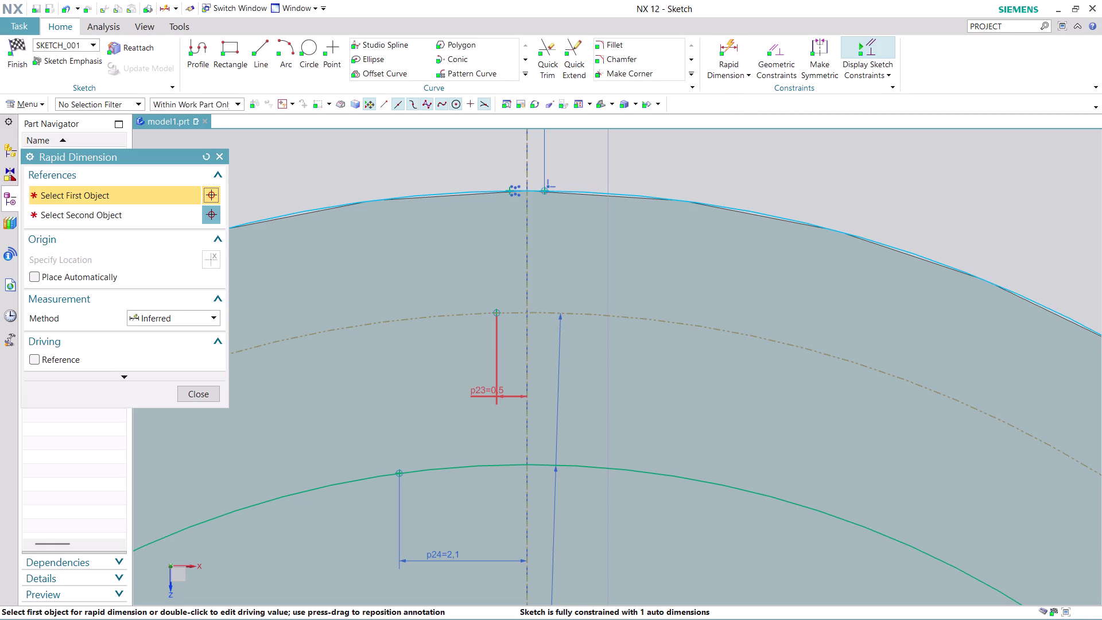
Add a 1.6 horizontal dimension between the pitch-circle and green-circle flank points.
click(499, 356)
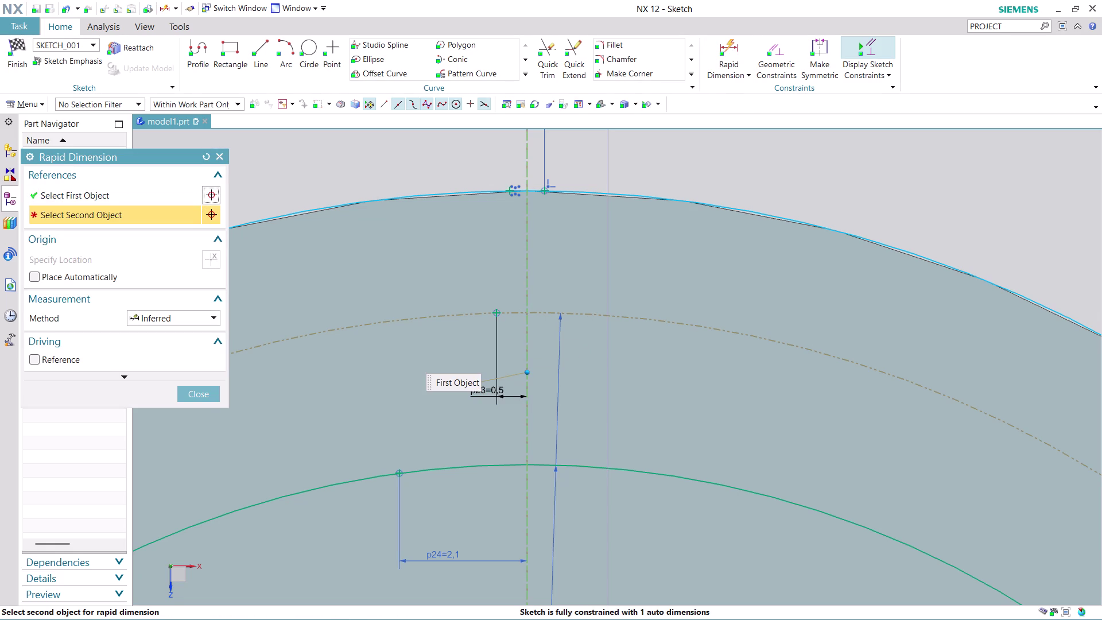
click(208, 397)
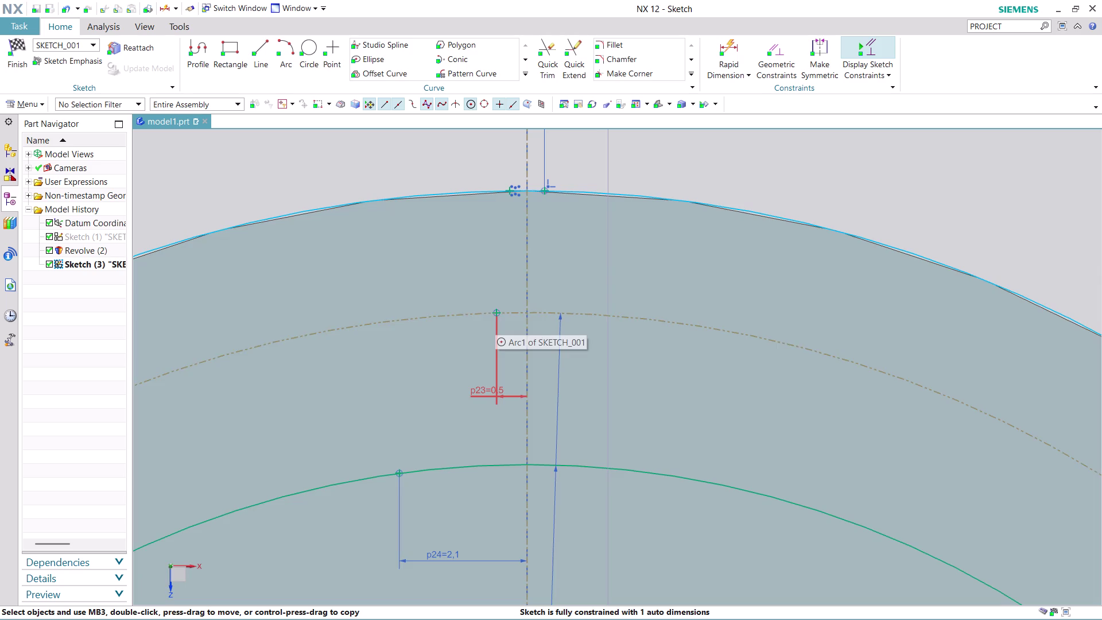
click(738, 52)
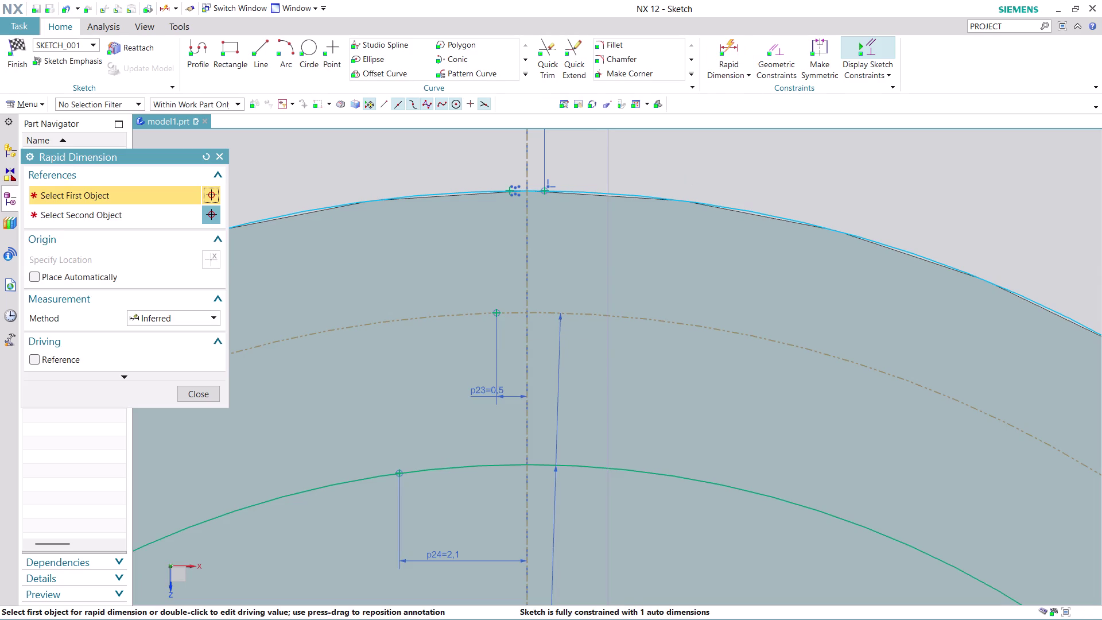
click(496, 312)
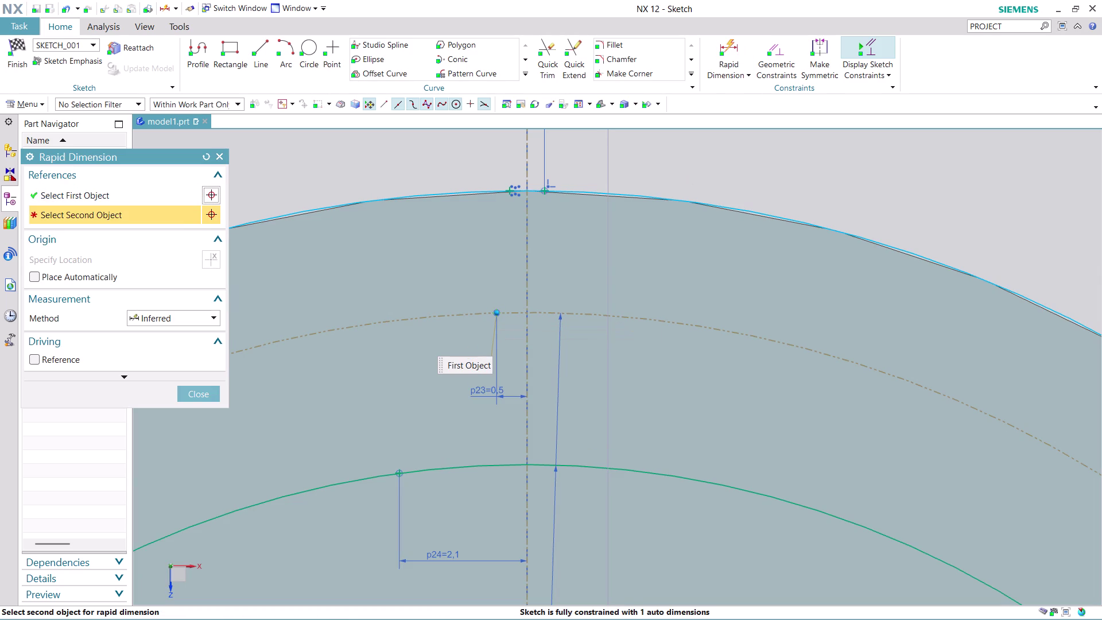
click(398, 471)
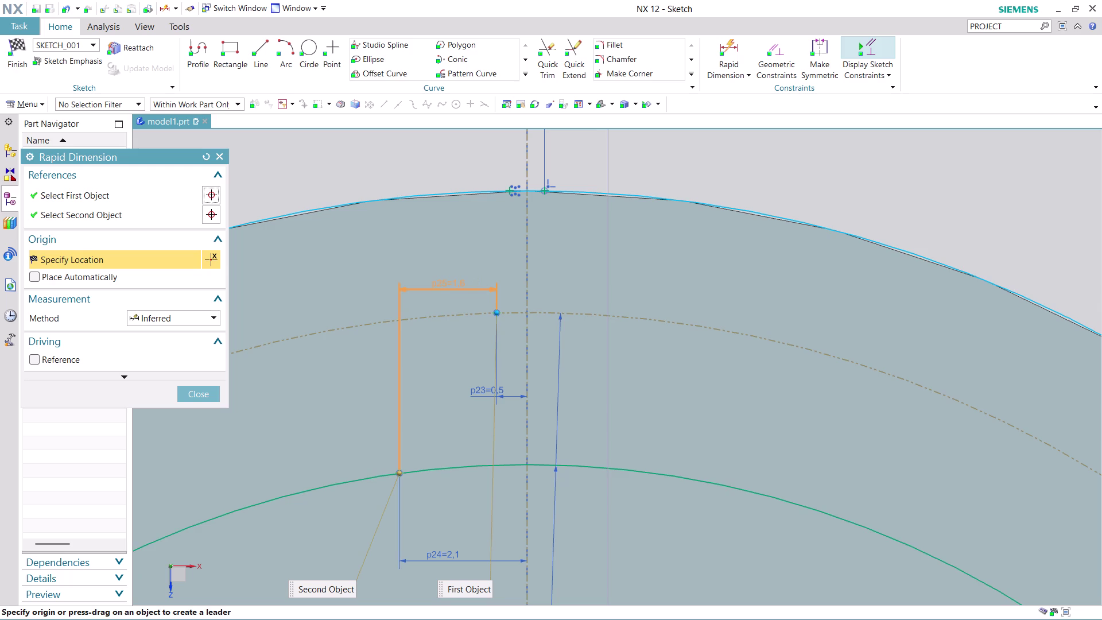
click(452, 283)
click(542, 349)
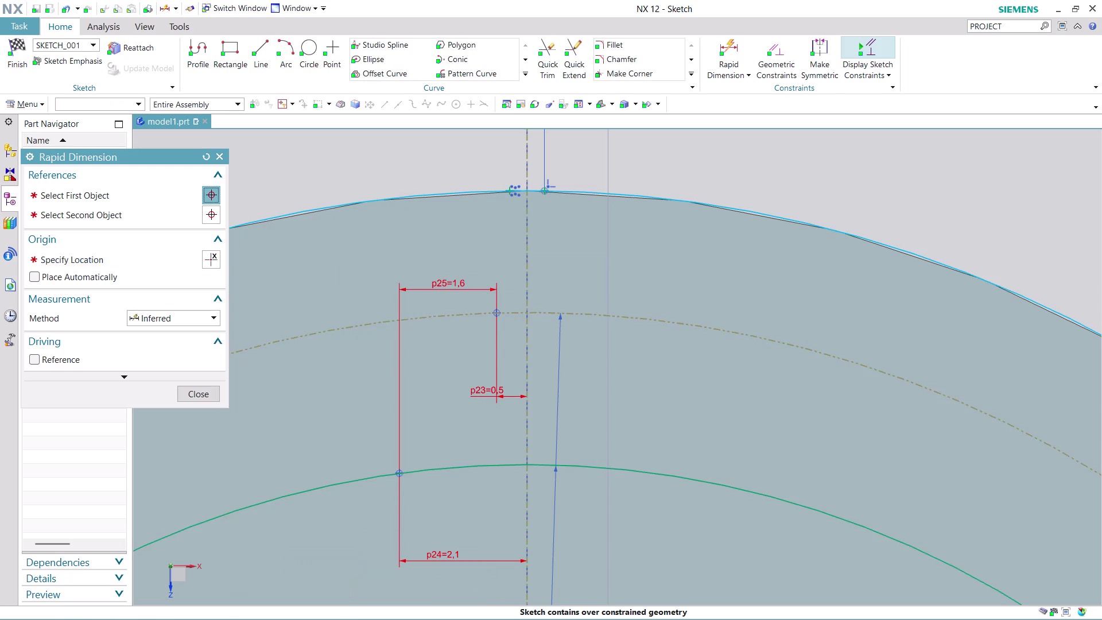
Dismiss the shortcut menu and close the Rapid Dimension dialog.
right_click(510, 394)
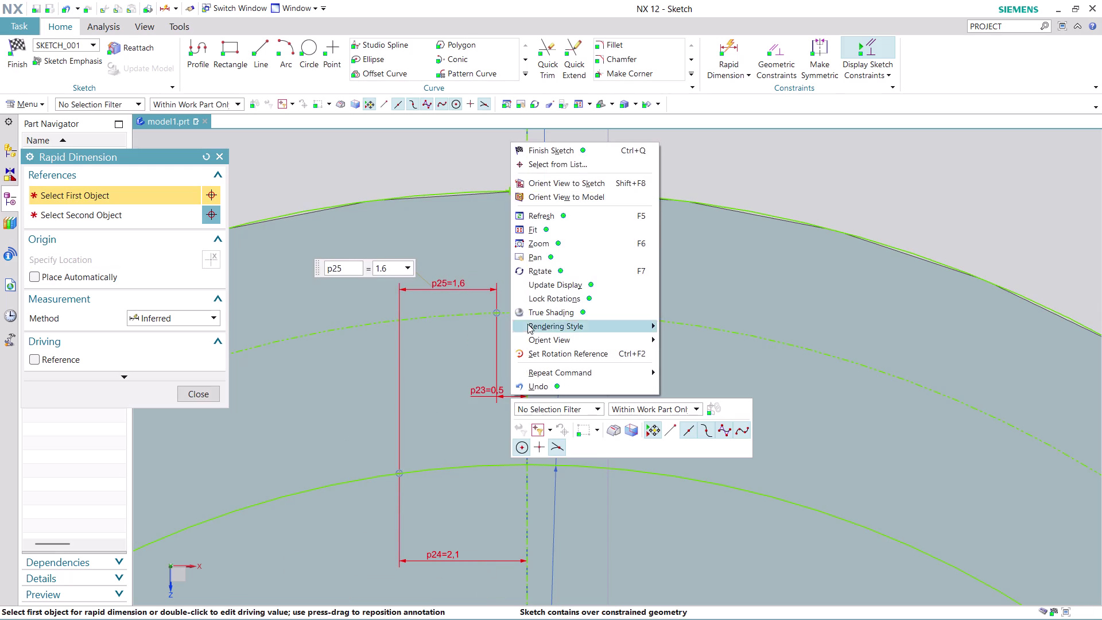
click(833, 172)
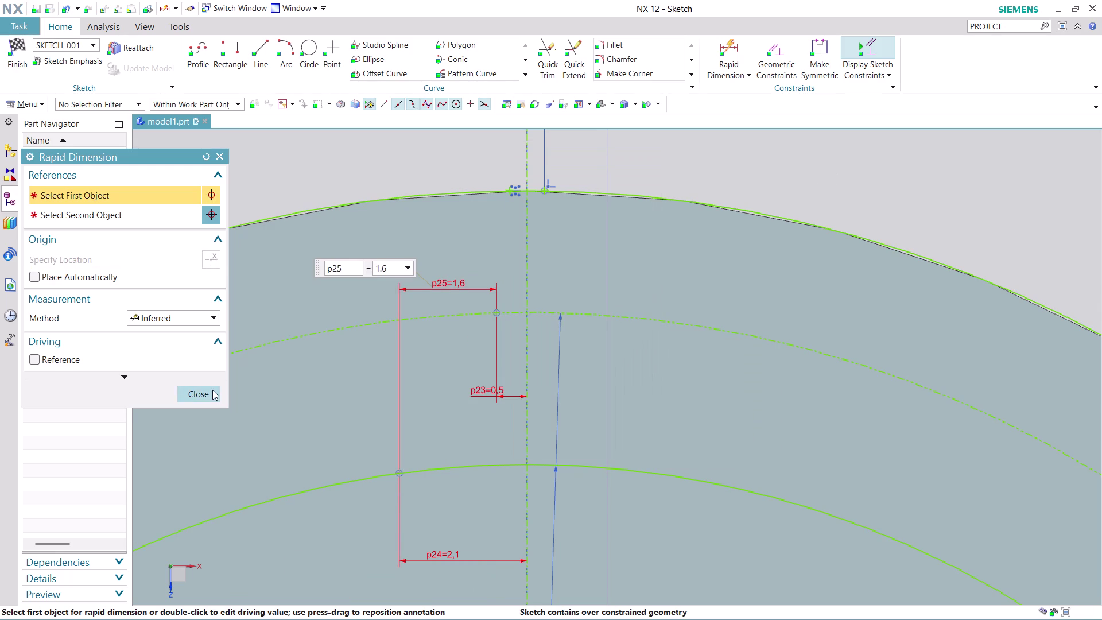
click(212, 390)
Delete the 0.5 centerline dimension p23 and acknowledge the notice.
right_click(506, 396)
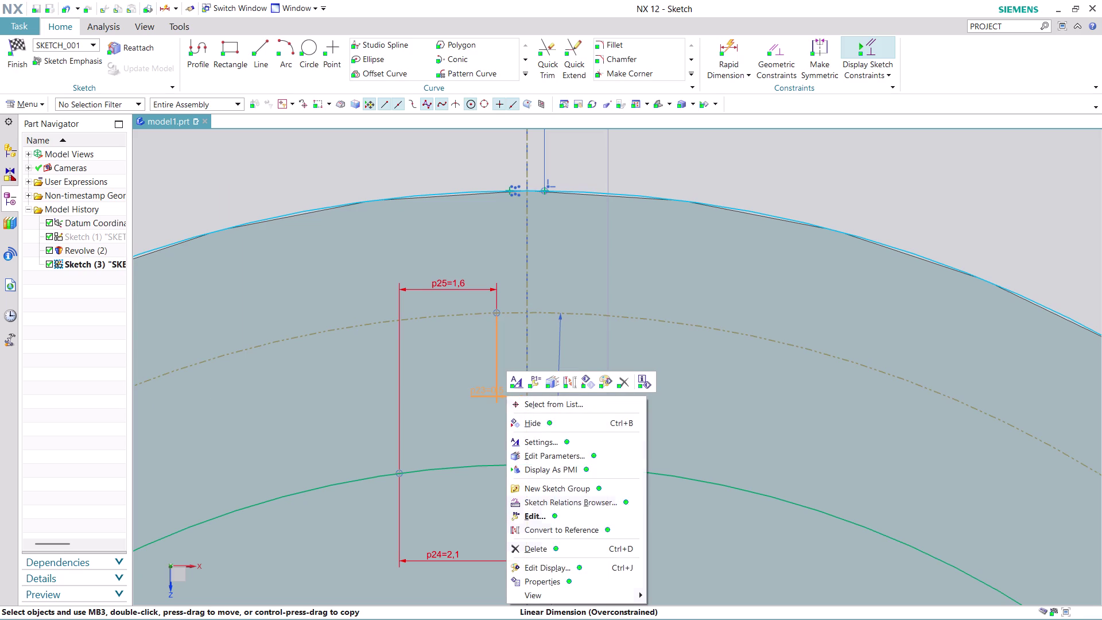
click(536, 552)
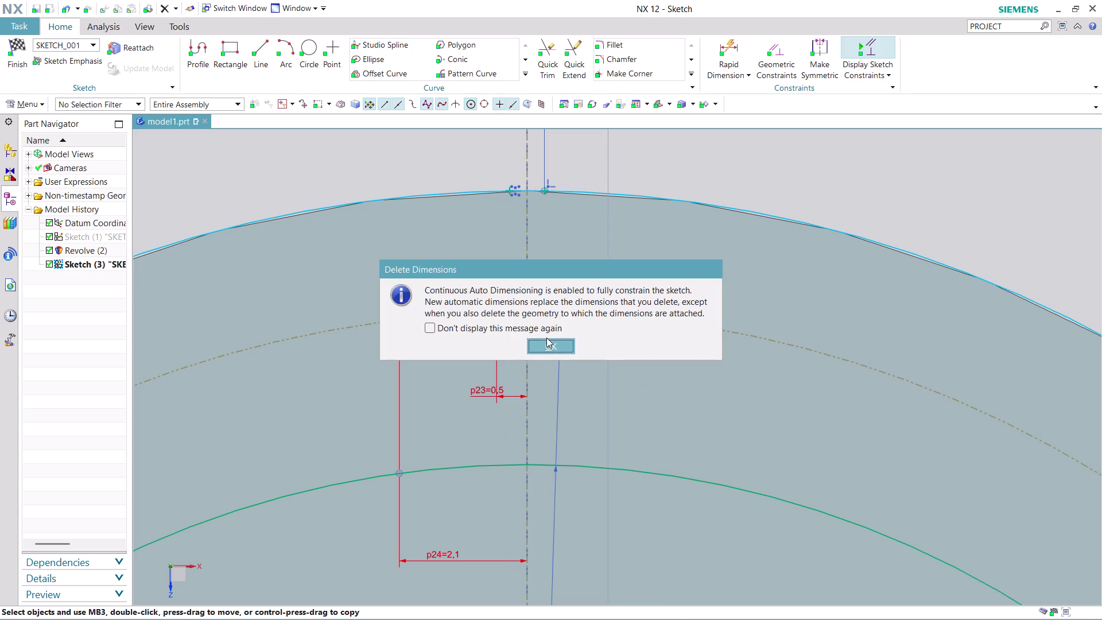
click(547, 338)
click(547, 348)
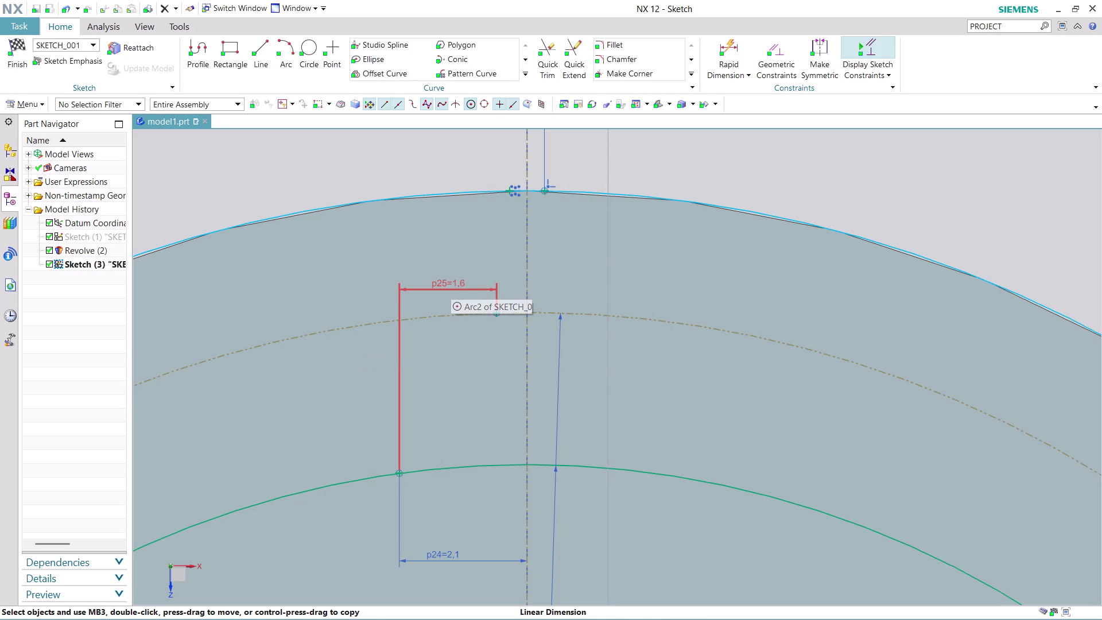
Try 0.5 on the p25 dimension, undo back to 1.6, and close the editor.
double_click(451, 284)
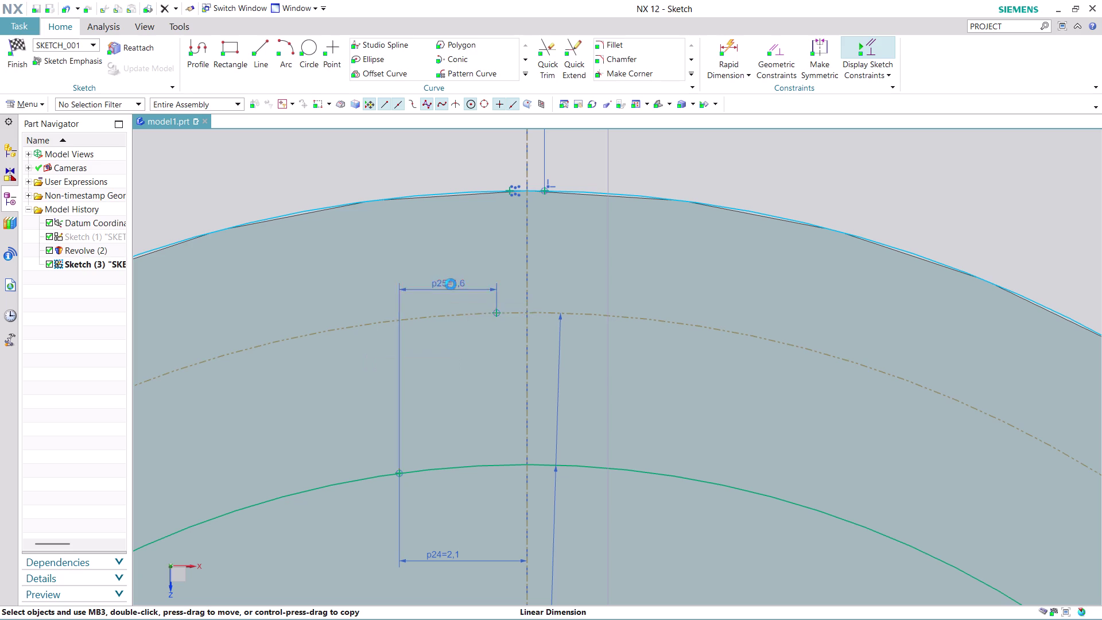
double_click(451, 284)
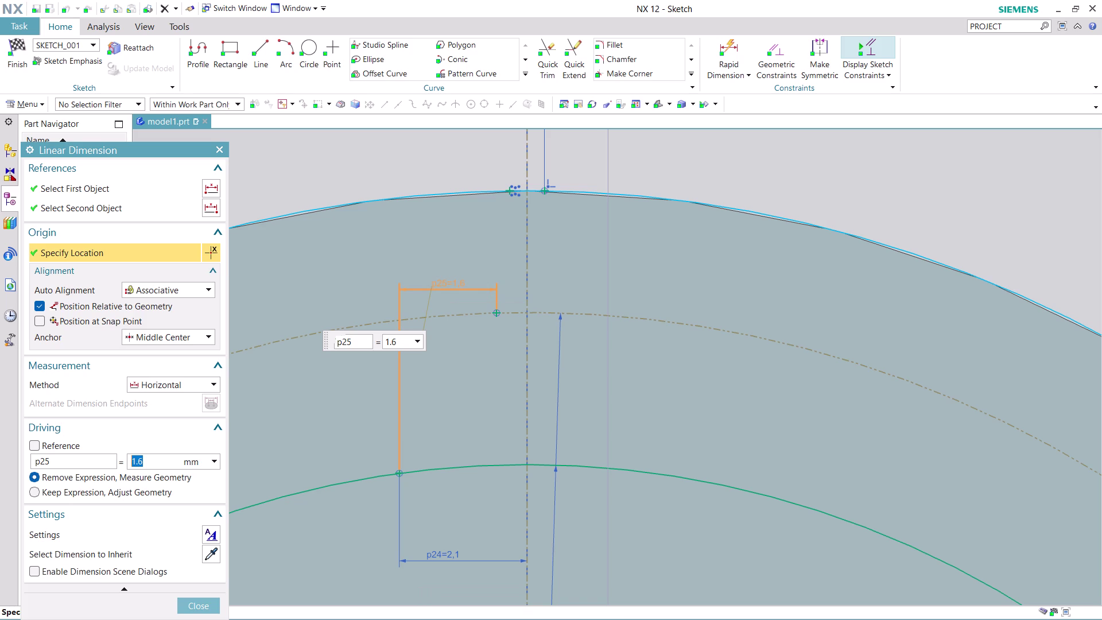
text(0.)
text(5)
key(Return)
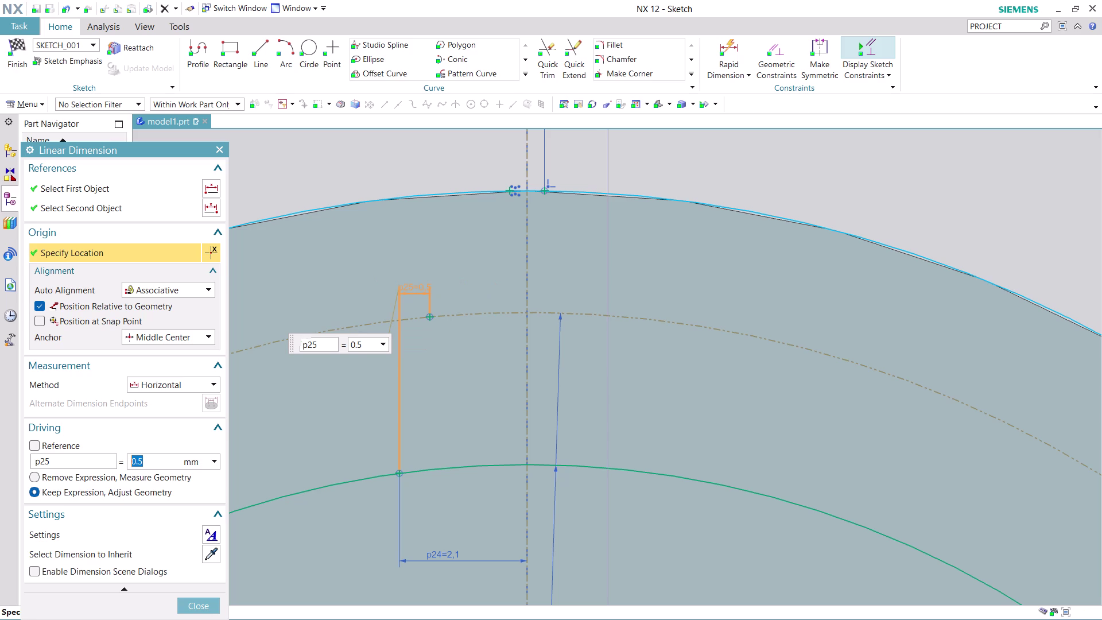
key(ctrl+z)
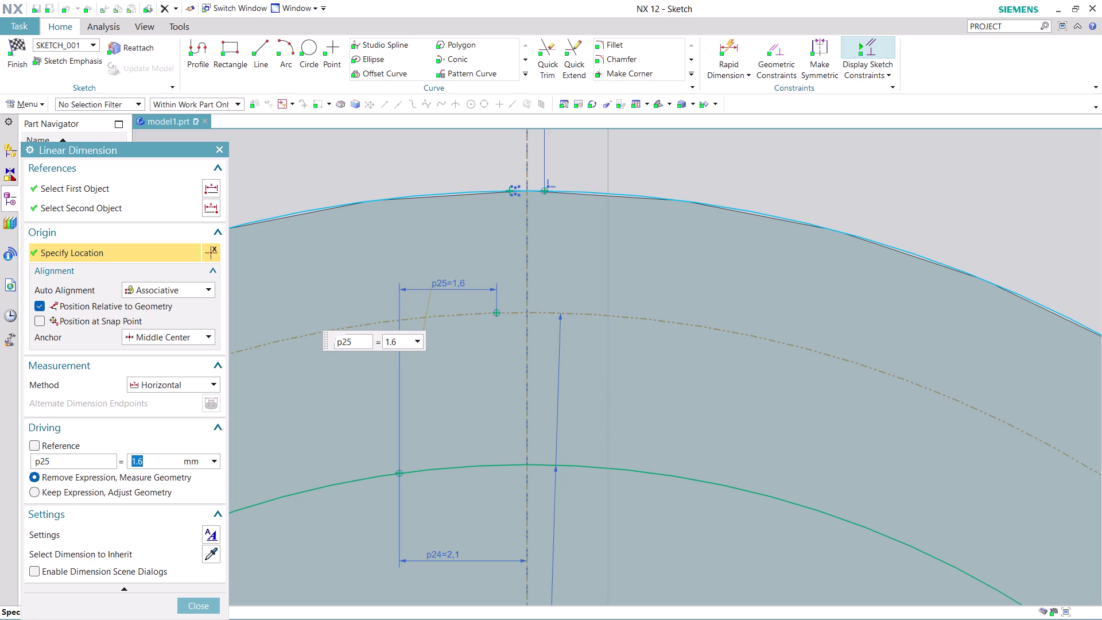
key(ctrl+z)
key(ctrl+z)
key(ctrl+z)
key(ctrl+z)
click(216, 605)
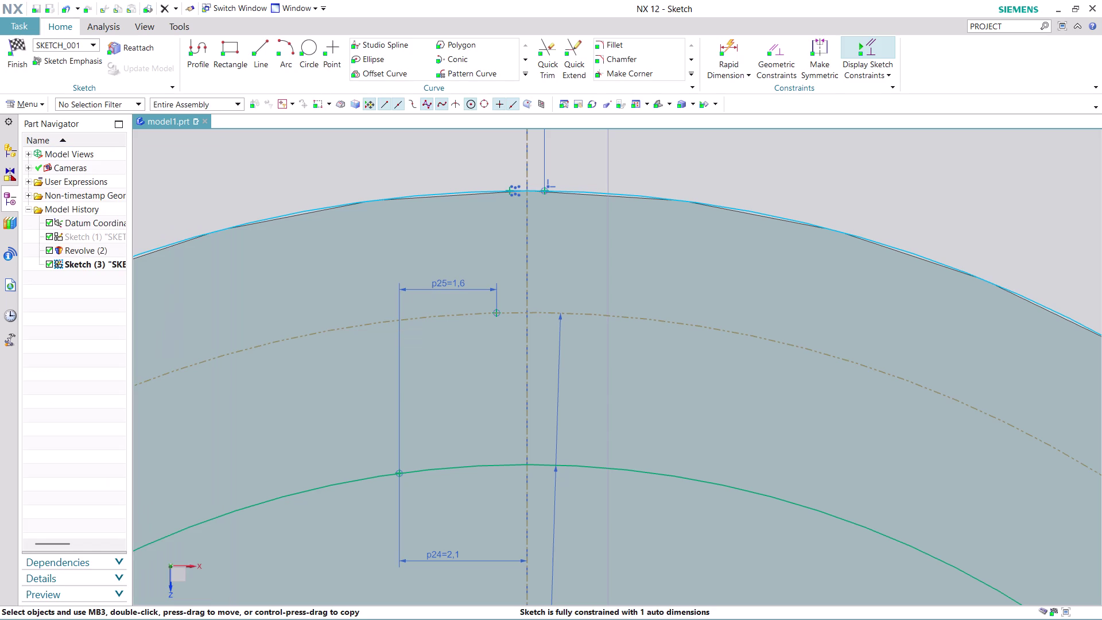
Undo to restore the 0.5 dimension p23, then delete it and acknowledge the notice.
key(ctrl+z)
key(ctrl+z)
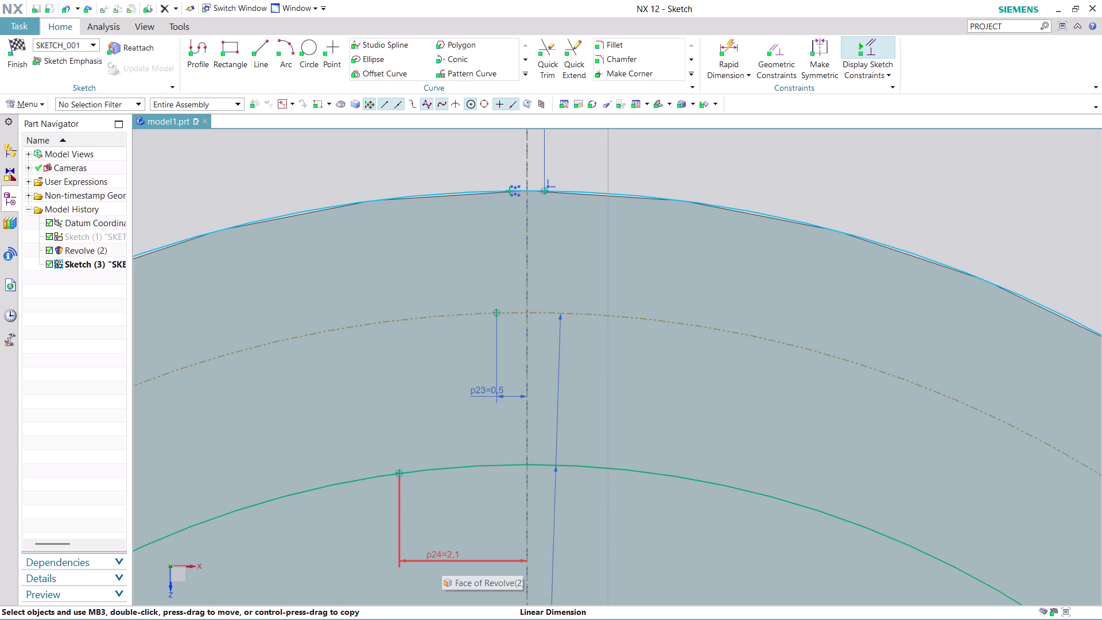
right_click(499, 393)
click(559, 551)
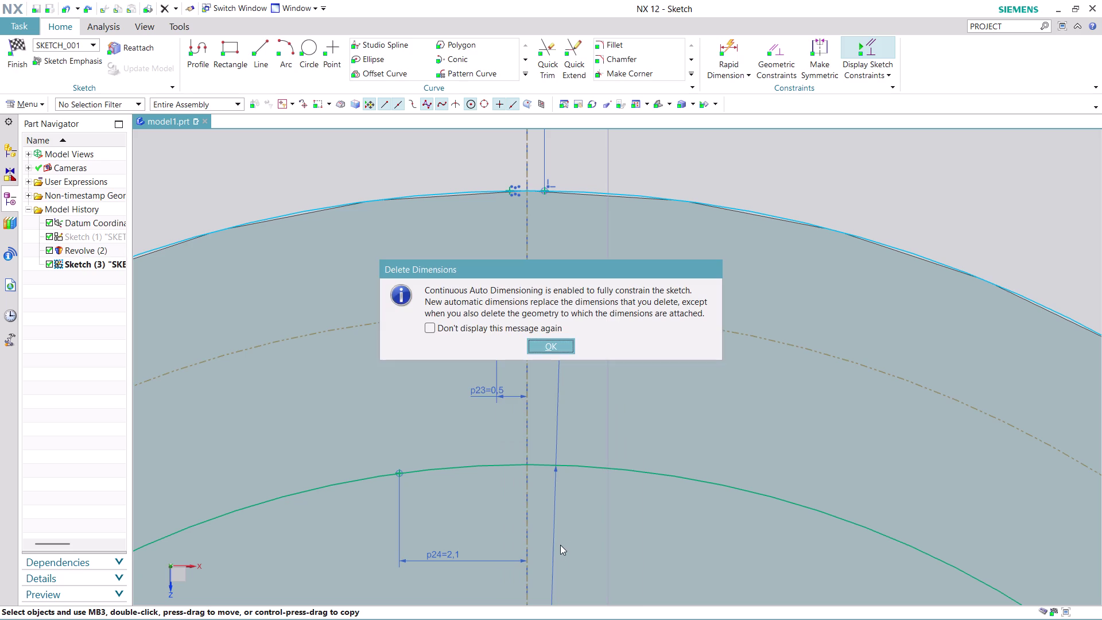
click(552, 345)
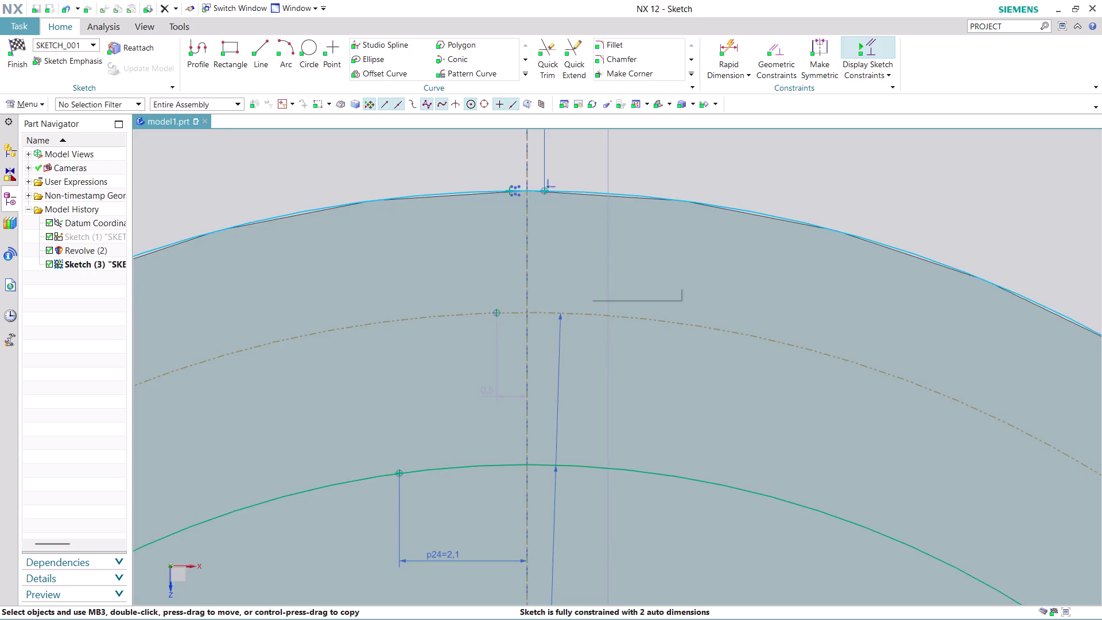
click(739, 40)
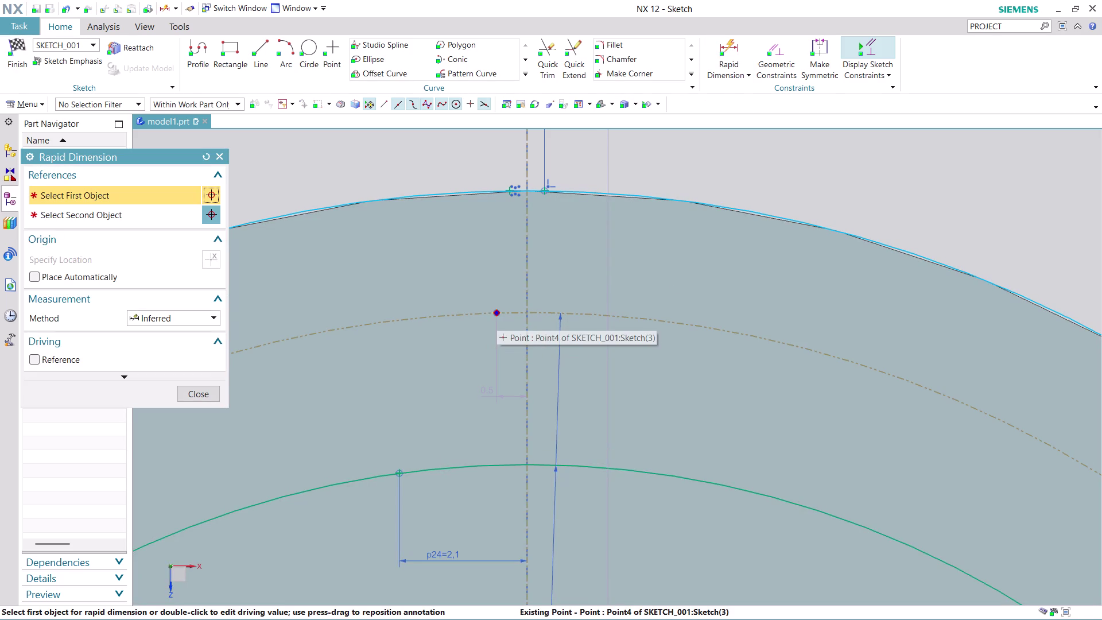
Dimension the pitch-circle point 0.5 from the left vertical line.
click(496, 314)
click(401, 473)
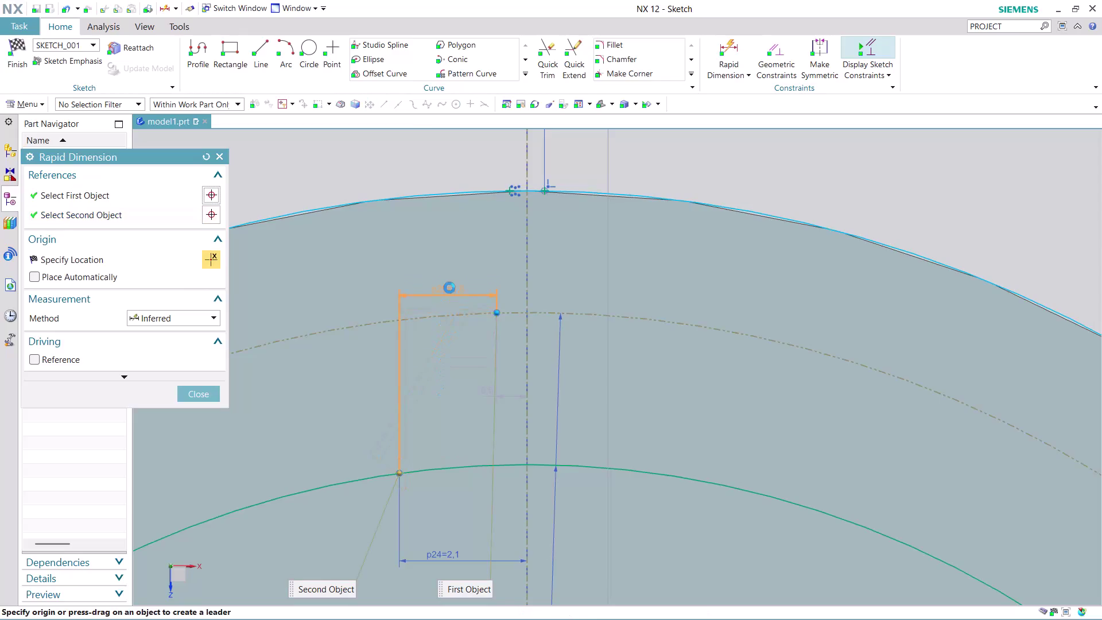
click(451, 251)
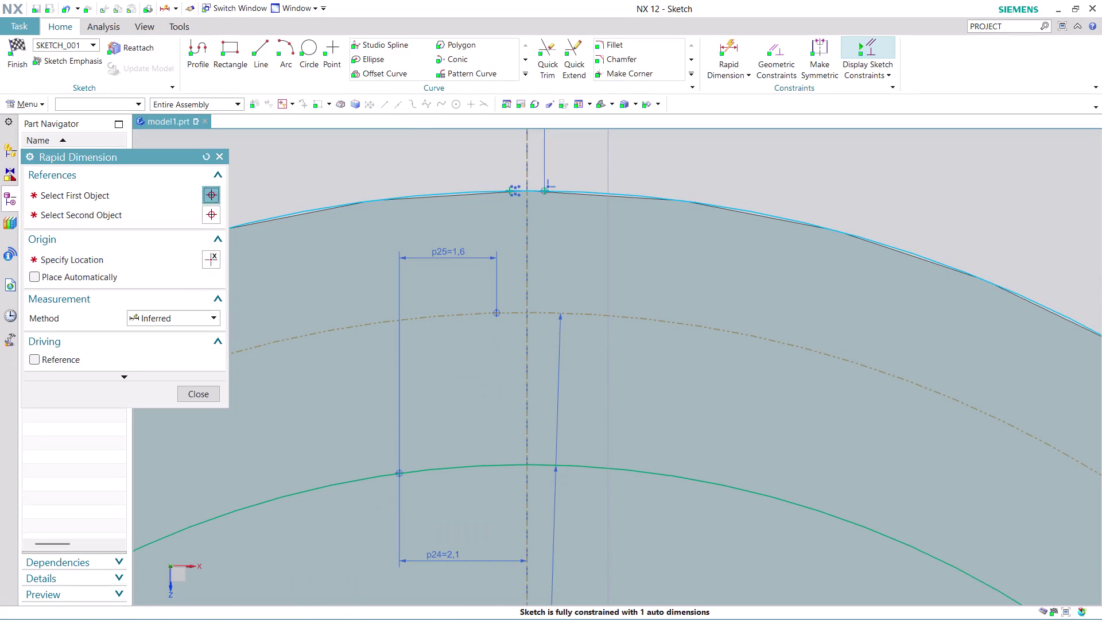
text(0)
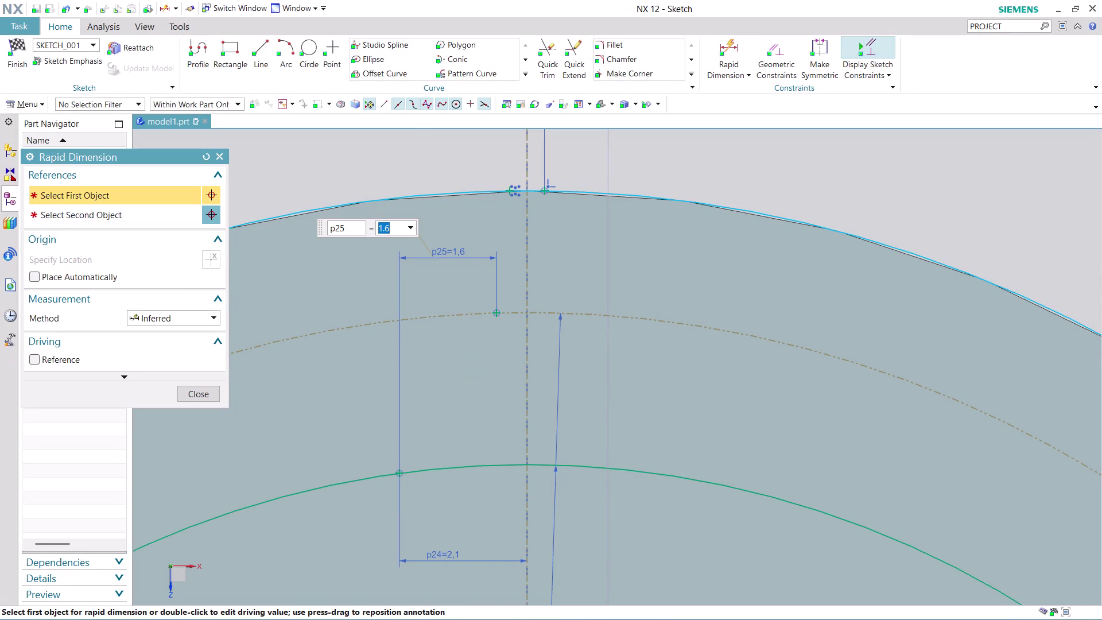
text(.5)
key(Return)
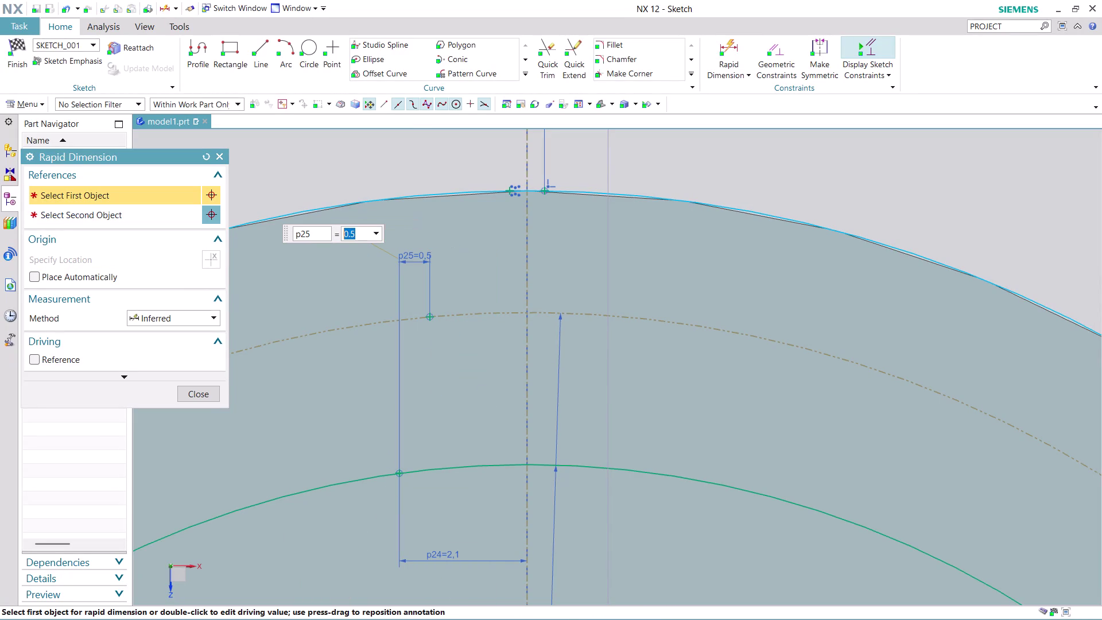
click(203, 395)
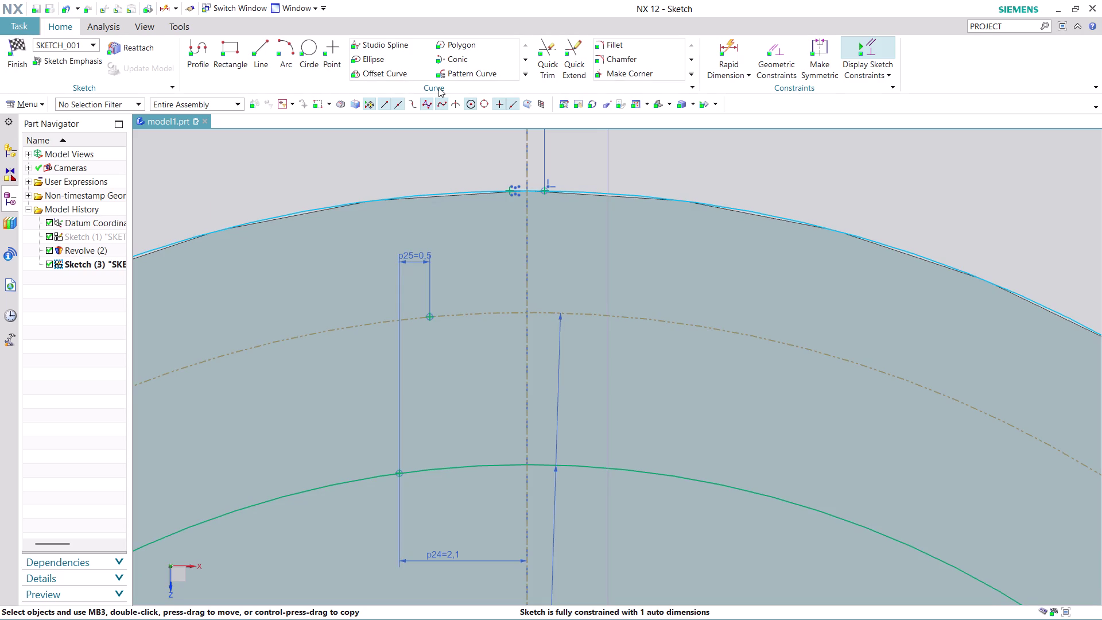
click(524, 74)
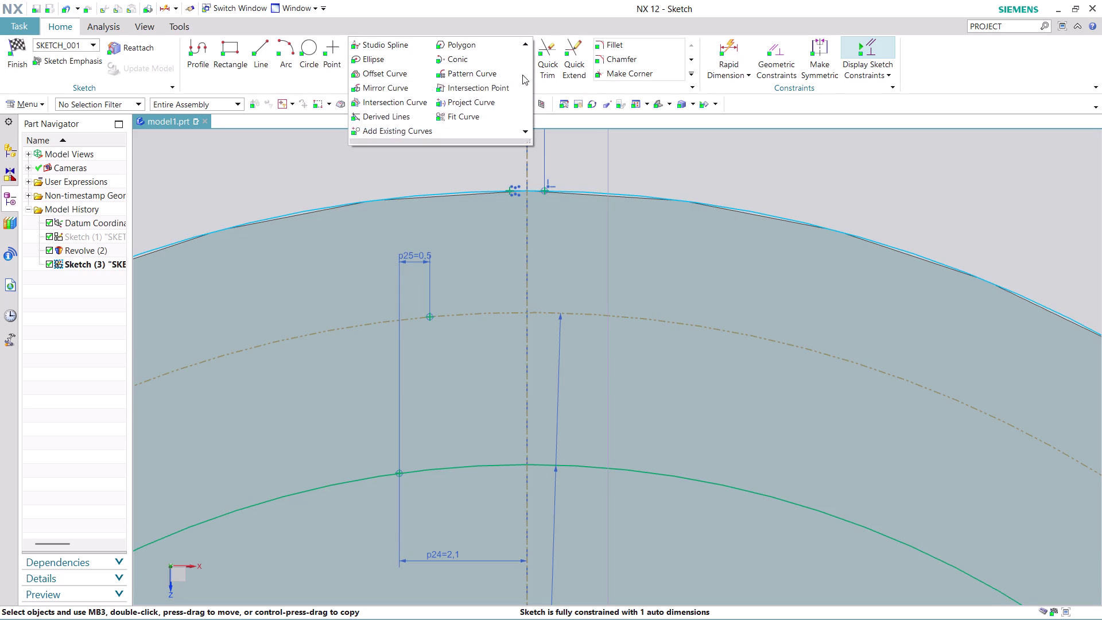
Mirror the dashed-circle and green-circle points across the vertical centerline.
click(380, 83)
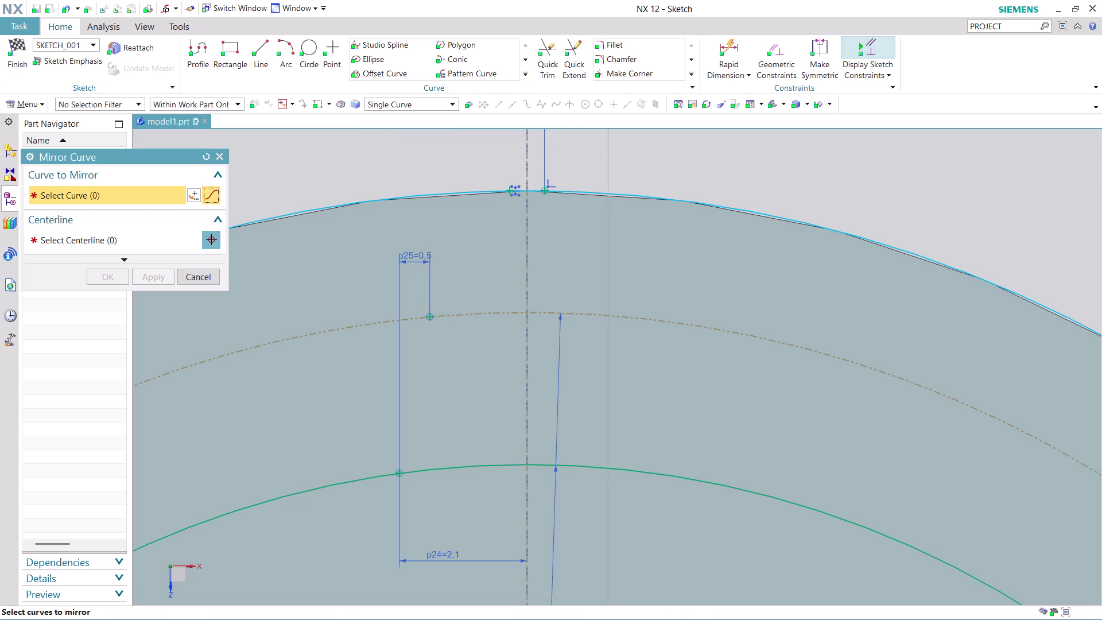
click(429, 317)
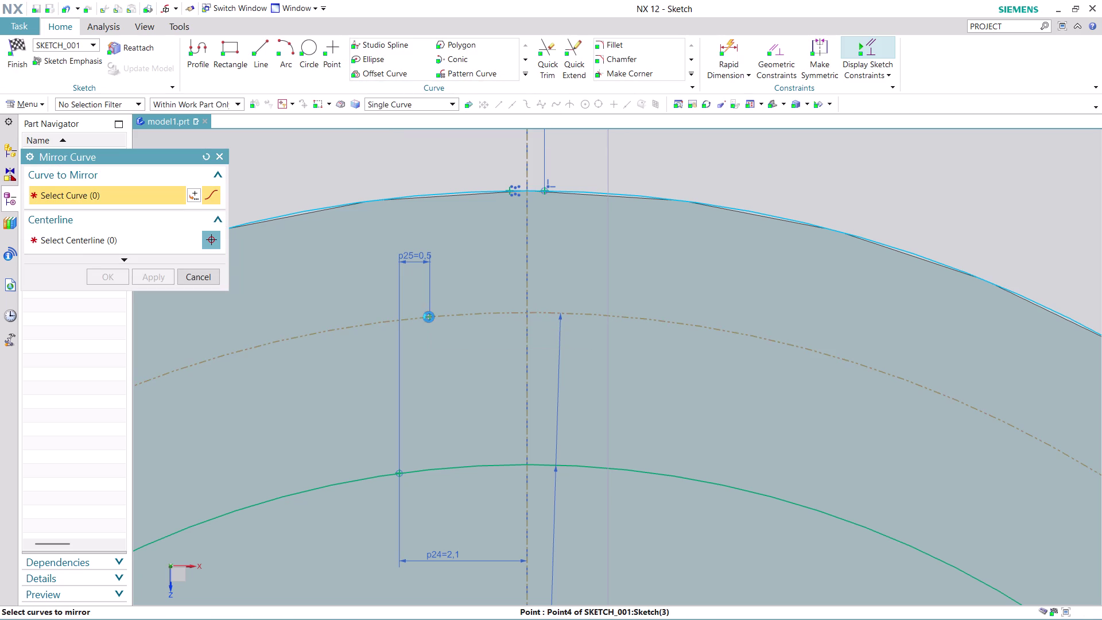
click(398, 472)
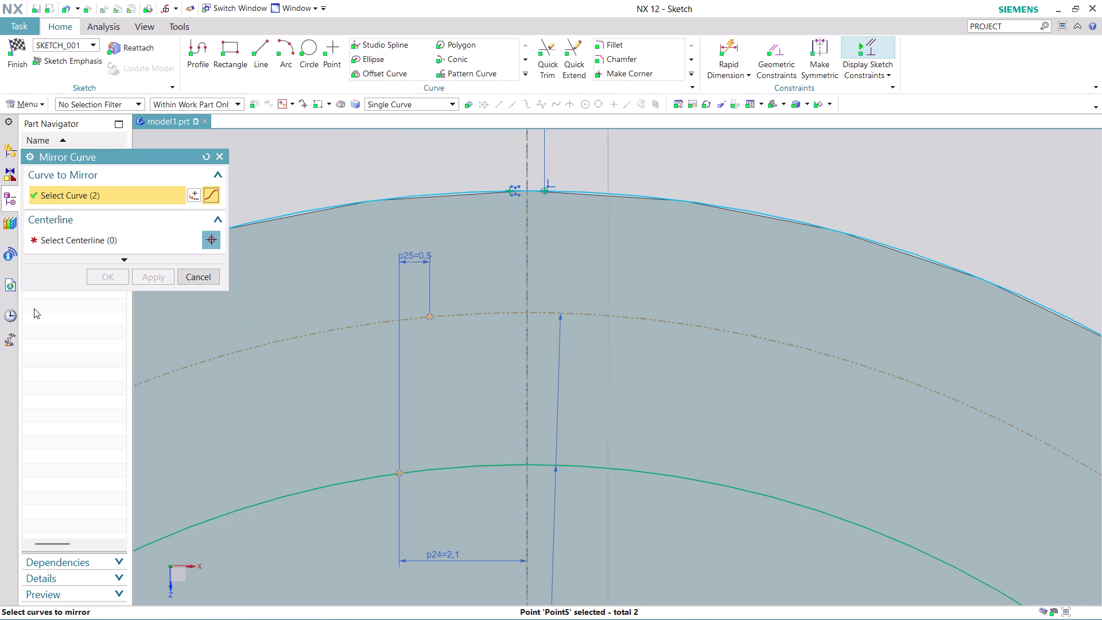
click(102, 238)
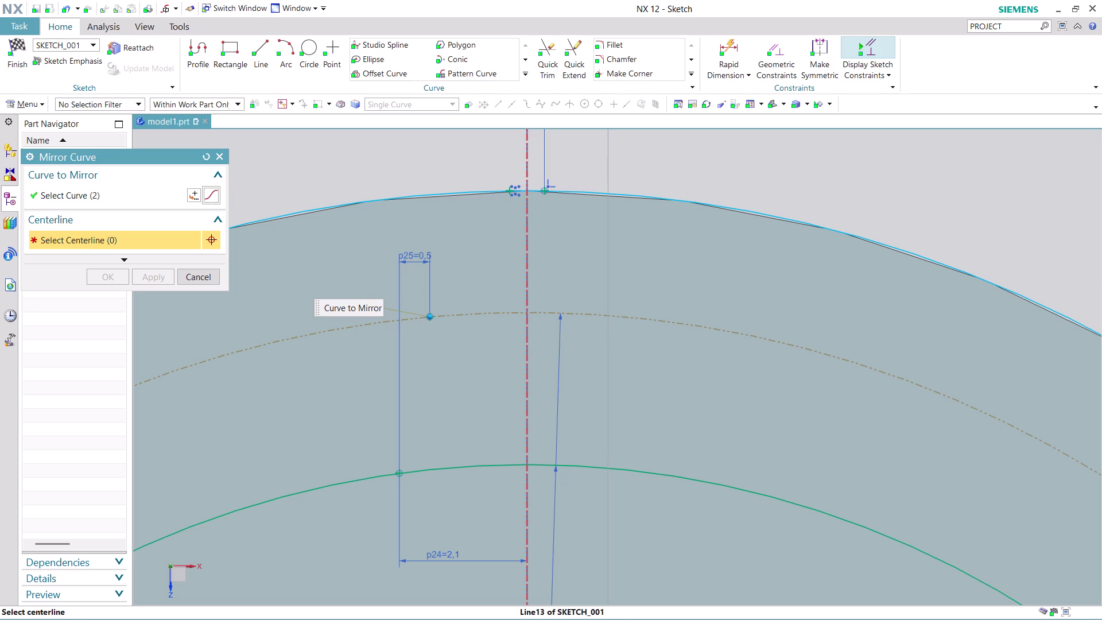
click(524, 273)
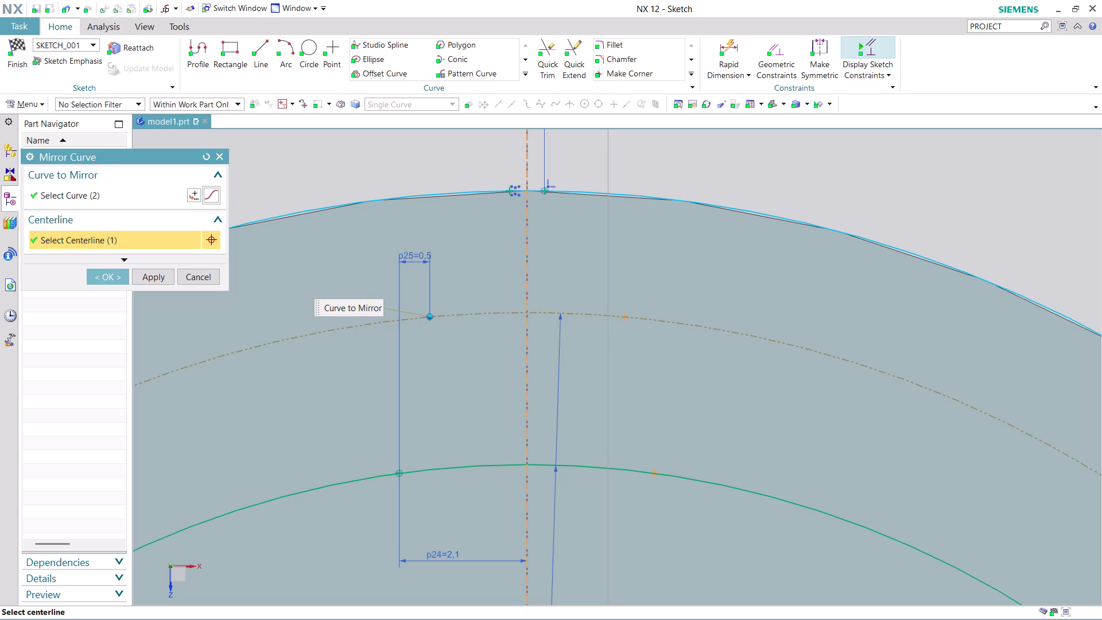
click(116, 280)
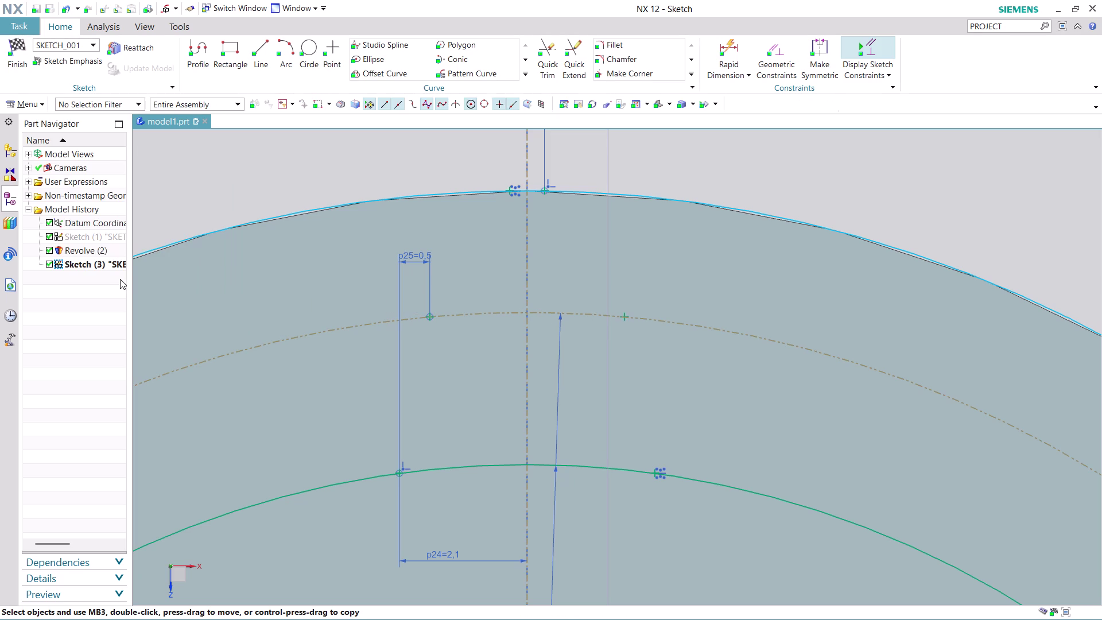
click(284, 47)
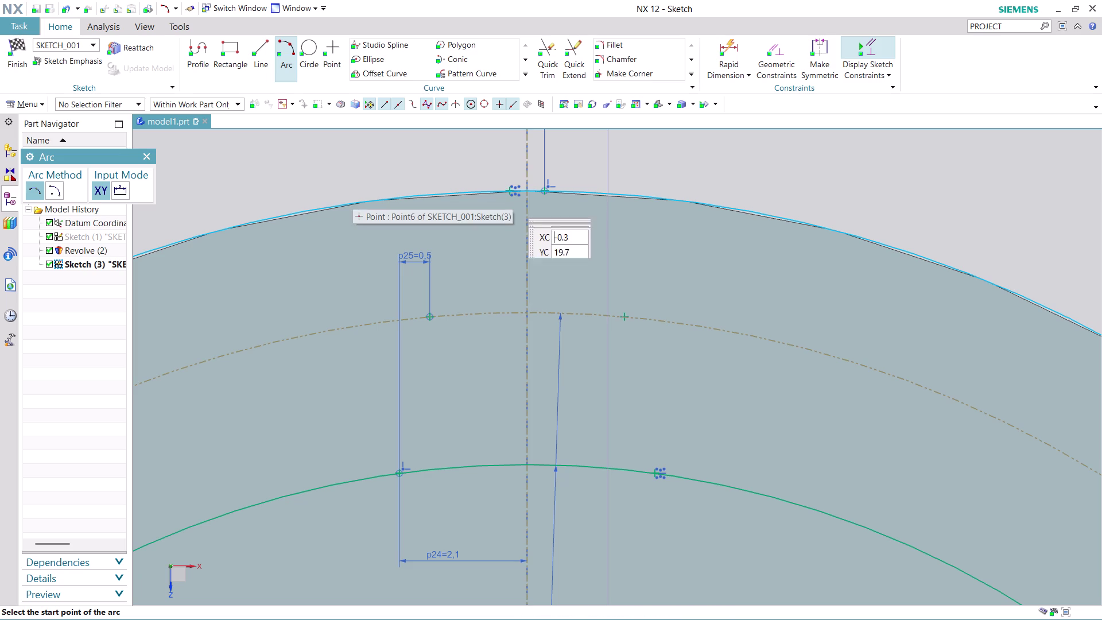
Try an arc from the tooth tip to the pitch-circle point, then abandon it, leaving Arc active.
scroll(up, 3)
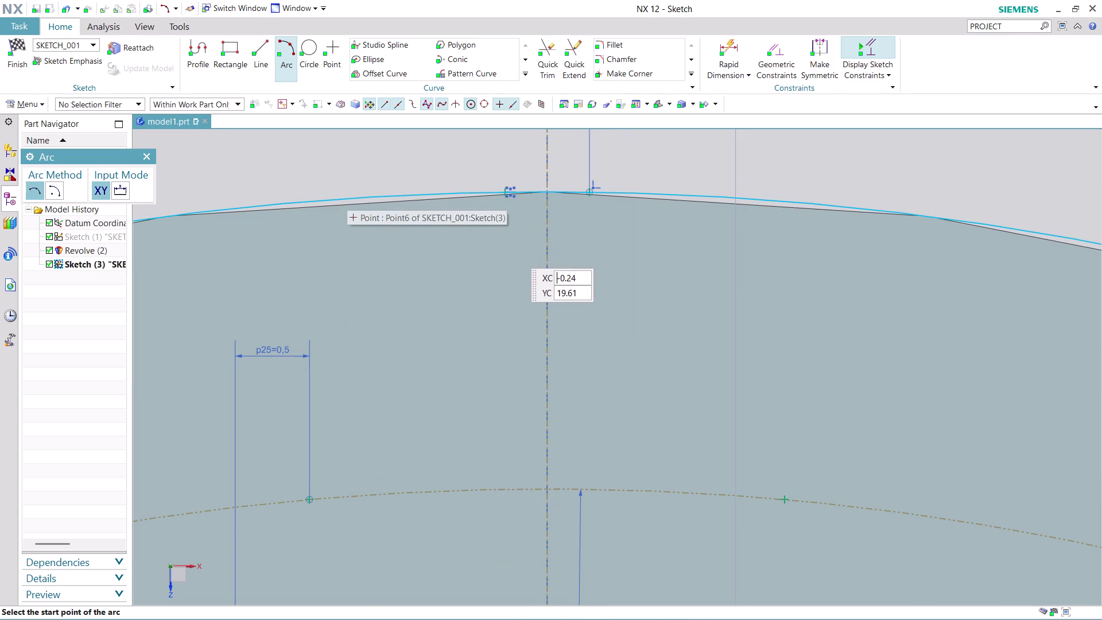
click(505, 190)
scroll(down, 3)
scroll(down, 3)
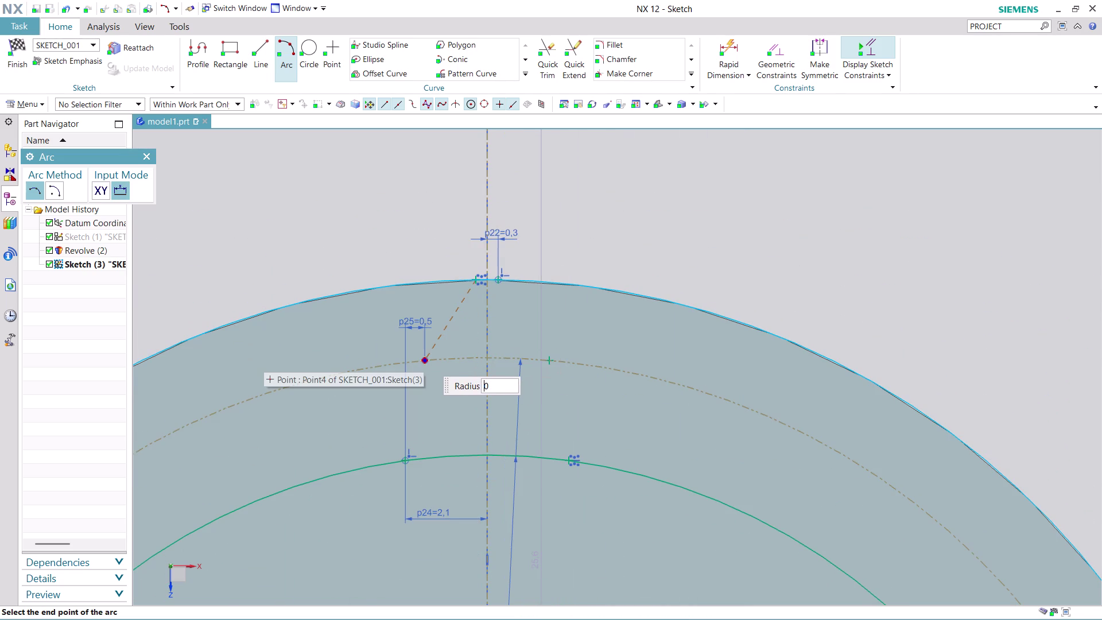
click(424, 357)
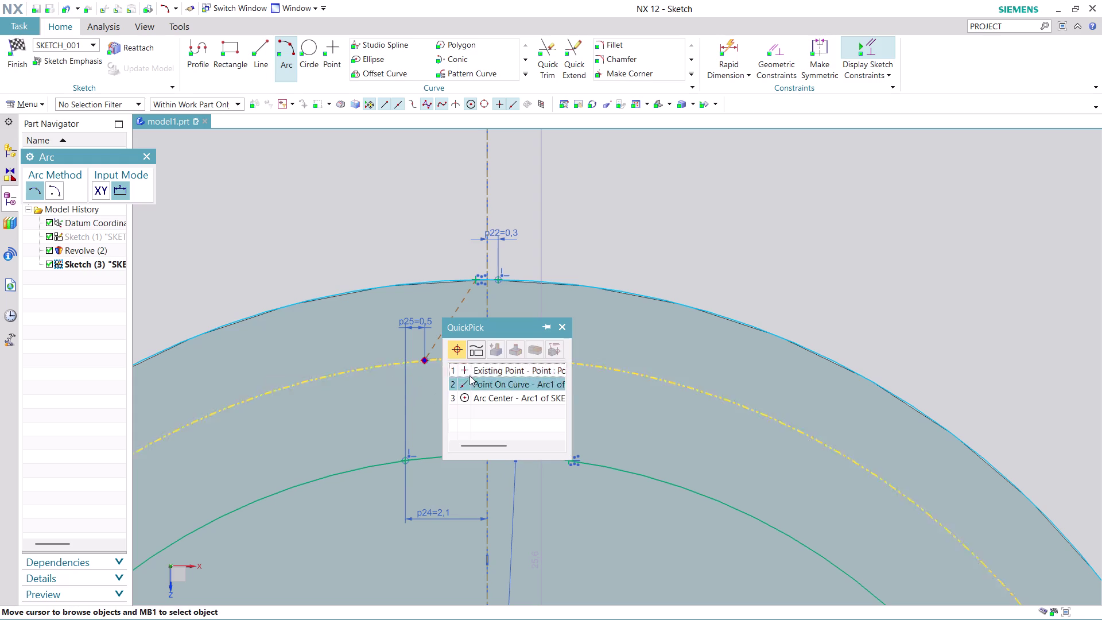
click(482, 372)
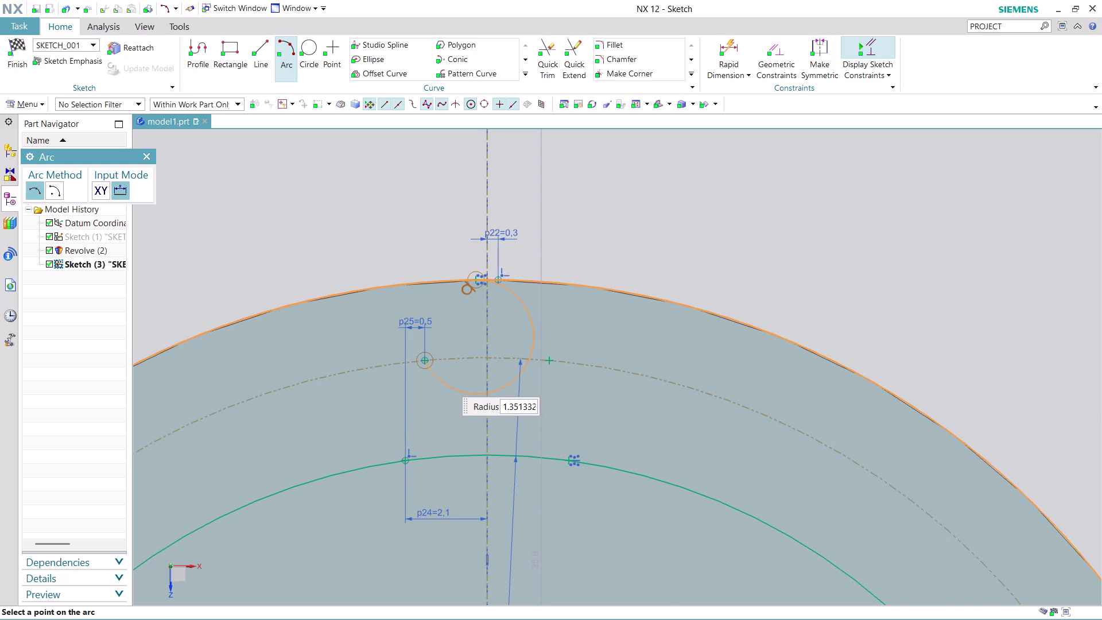
key(Escape)
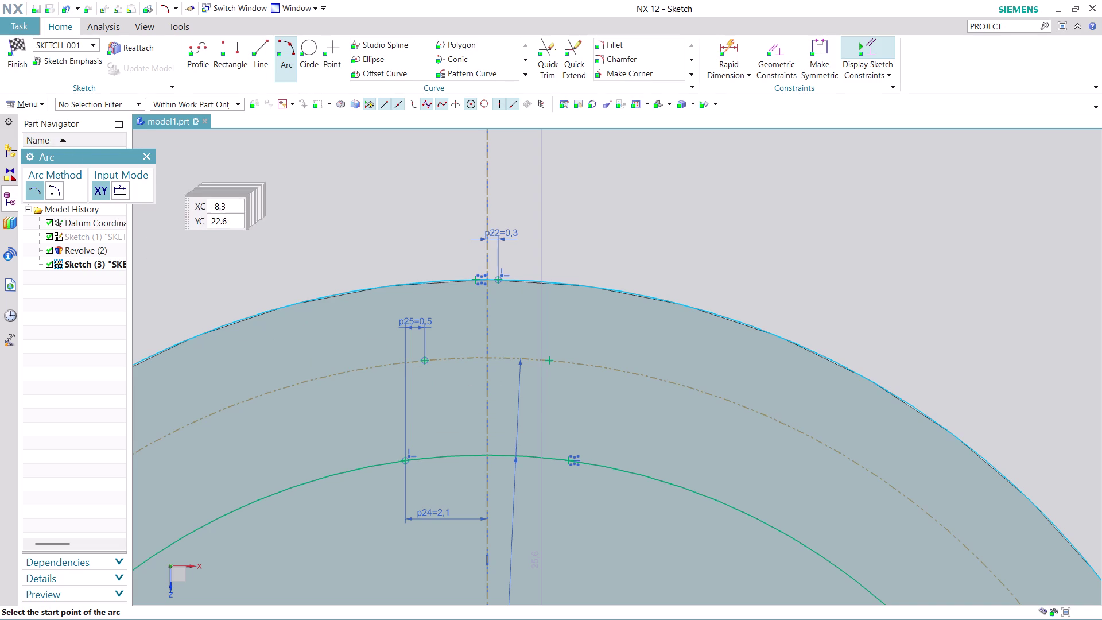
click(38, 191)
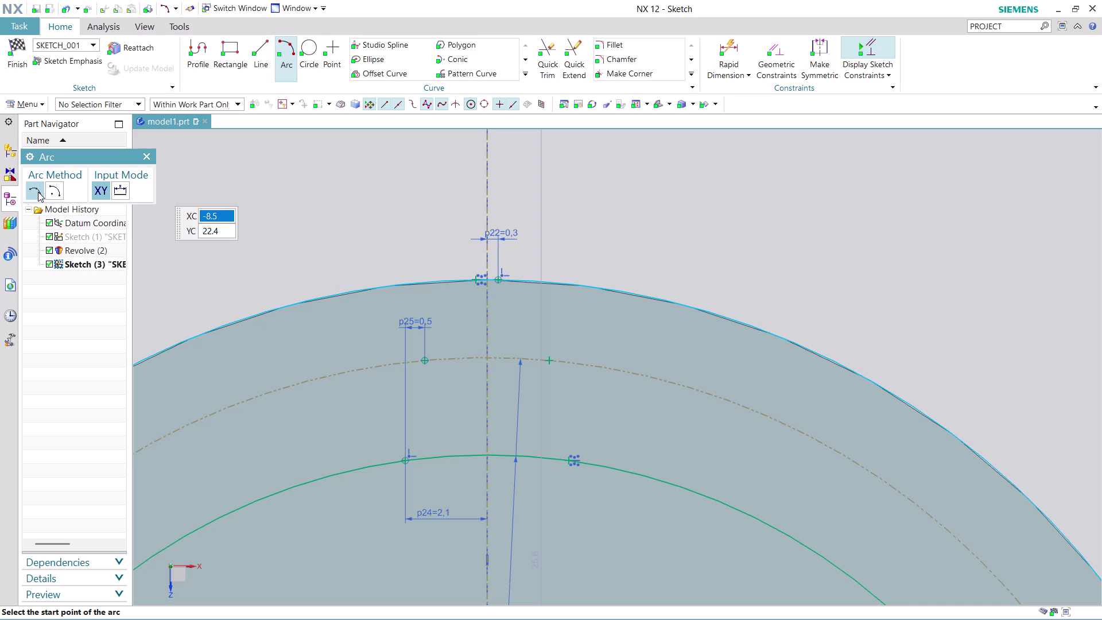
Draw the left flank arc ending at the tooth tip and passing through the pitch-circle point.
click(476, 281)
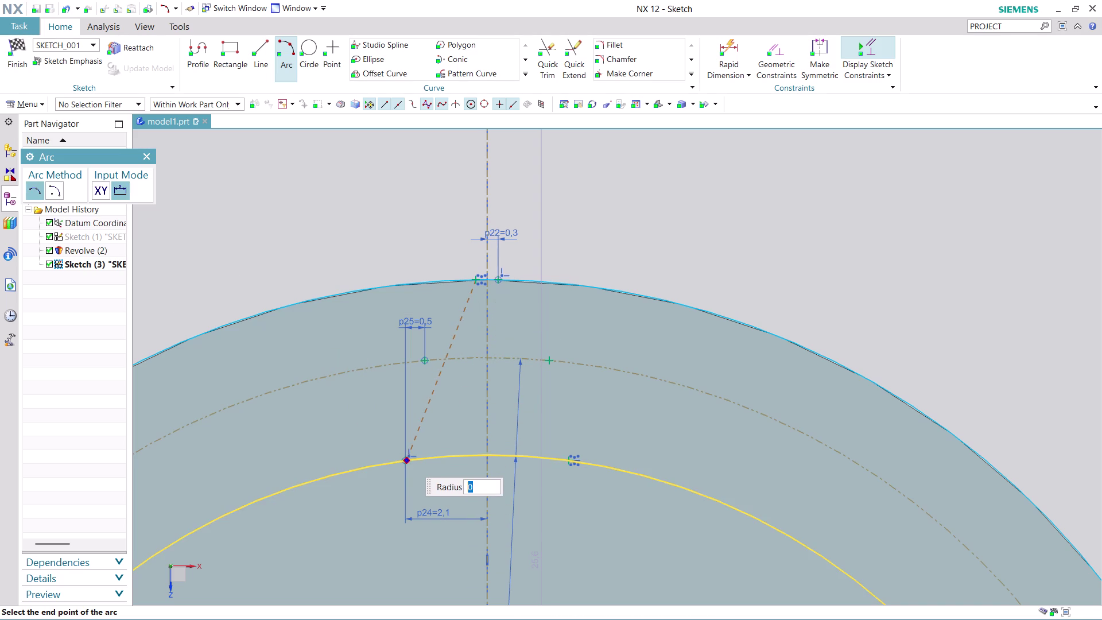
click(406, 458)
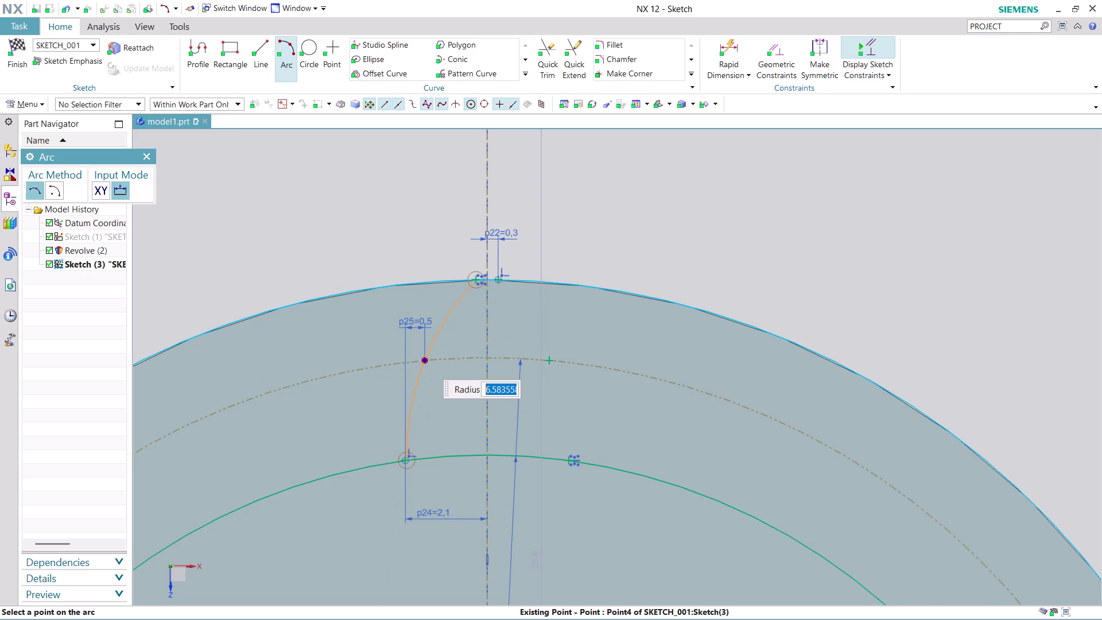
click(424, 361)
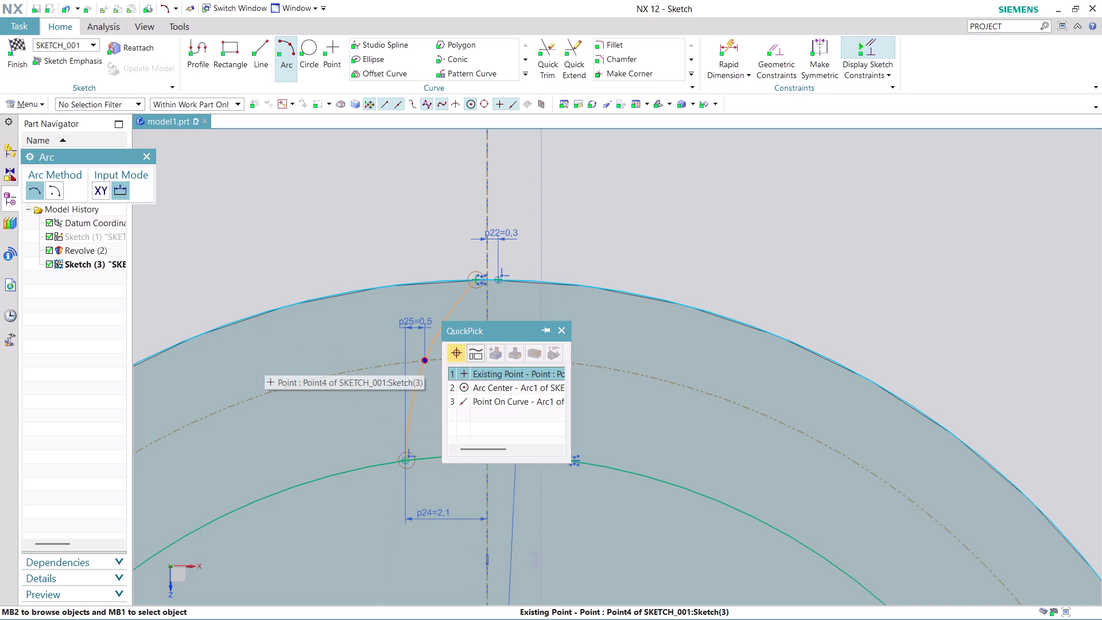
click(487, 373)
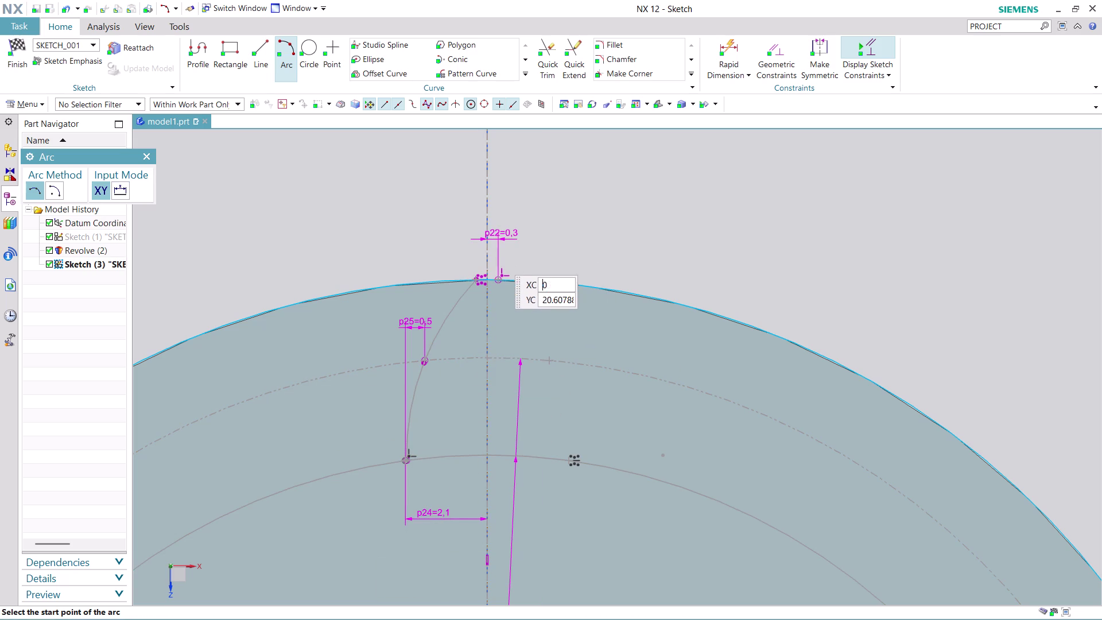
click(148, 152)
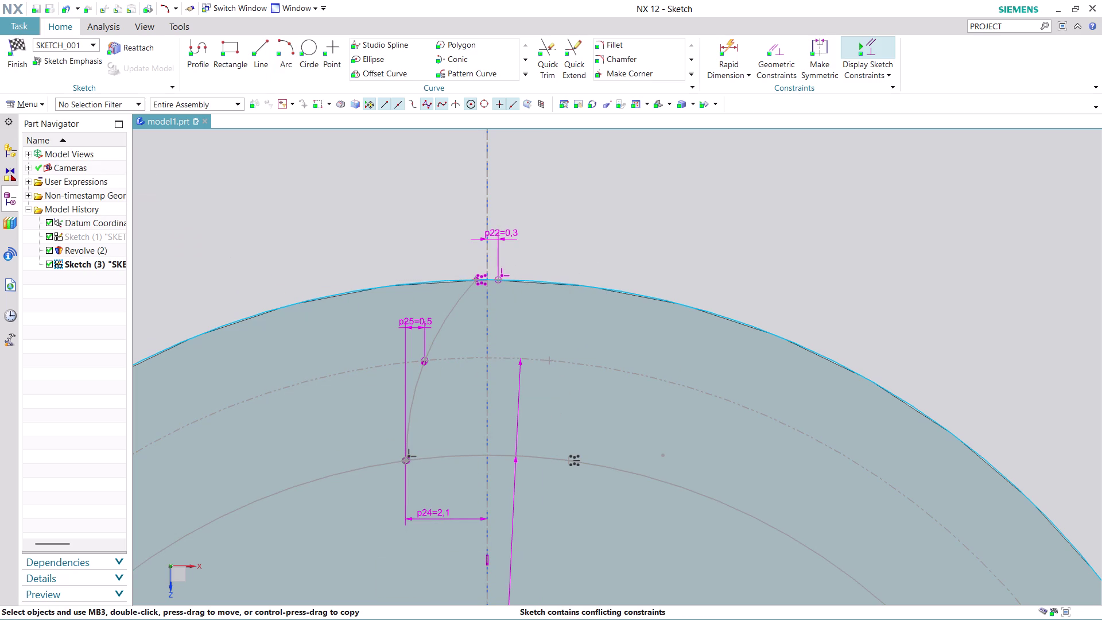
Delete the conflicting p22=0.3 tip dimension and zoom in on the tooth tip.
right_click(500, 232)
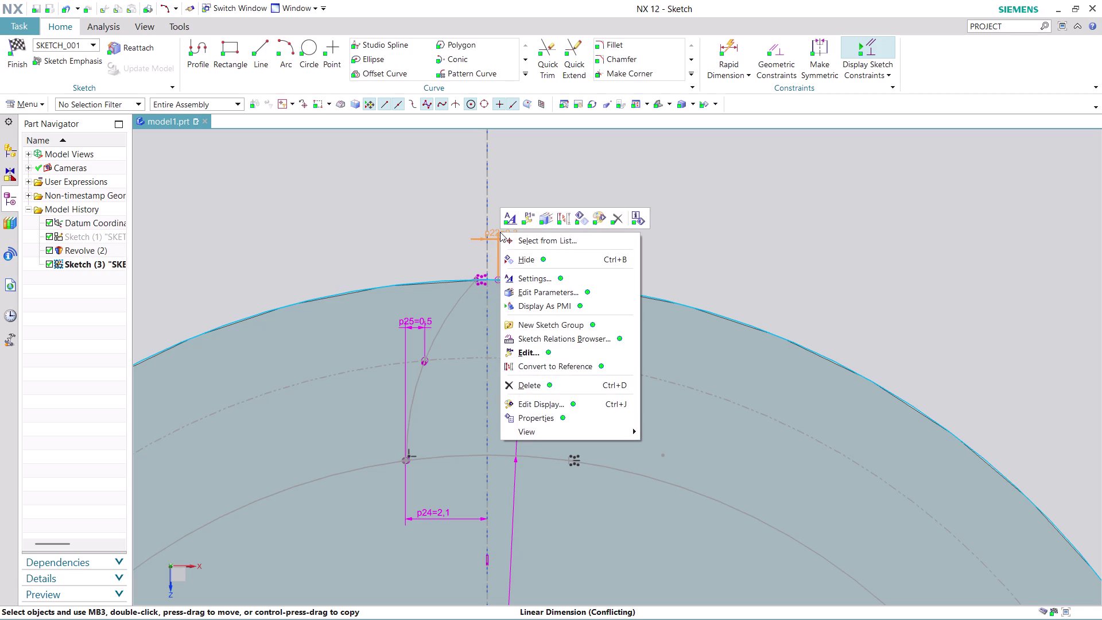
click(547, 383)
click(546, 348)
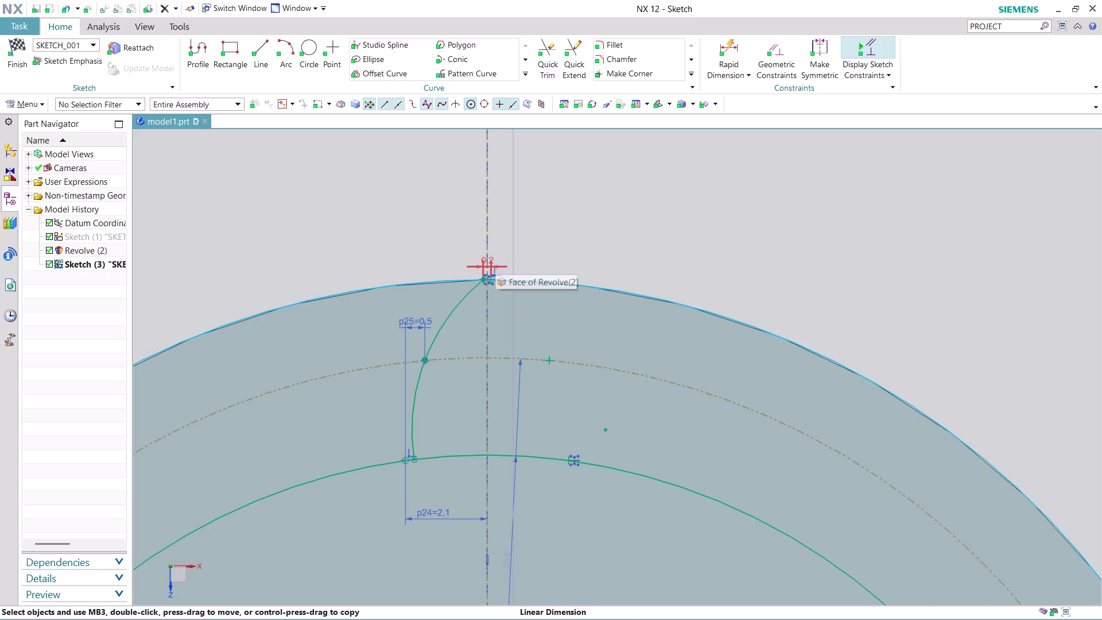
scroll(up, 3)
scroll(up, 3)
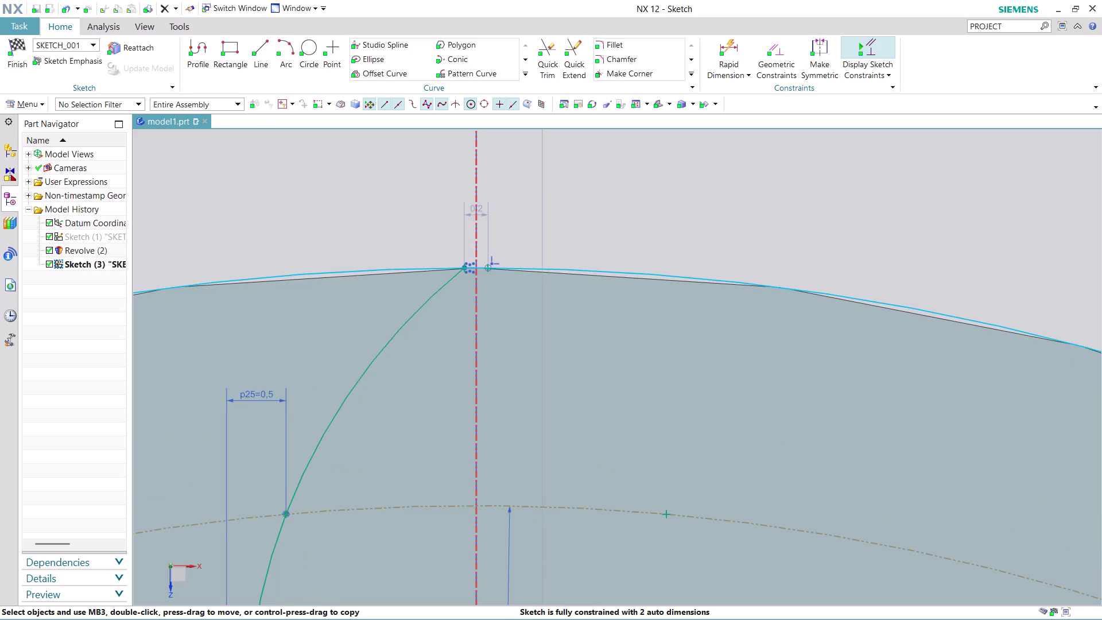
scroll(up, 3)
scroll(up, 3)
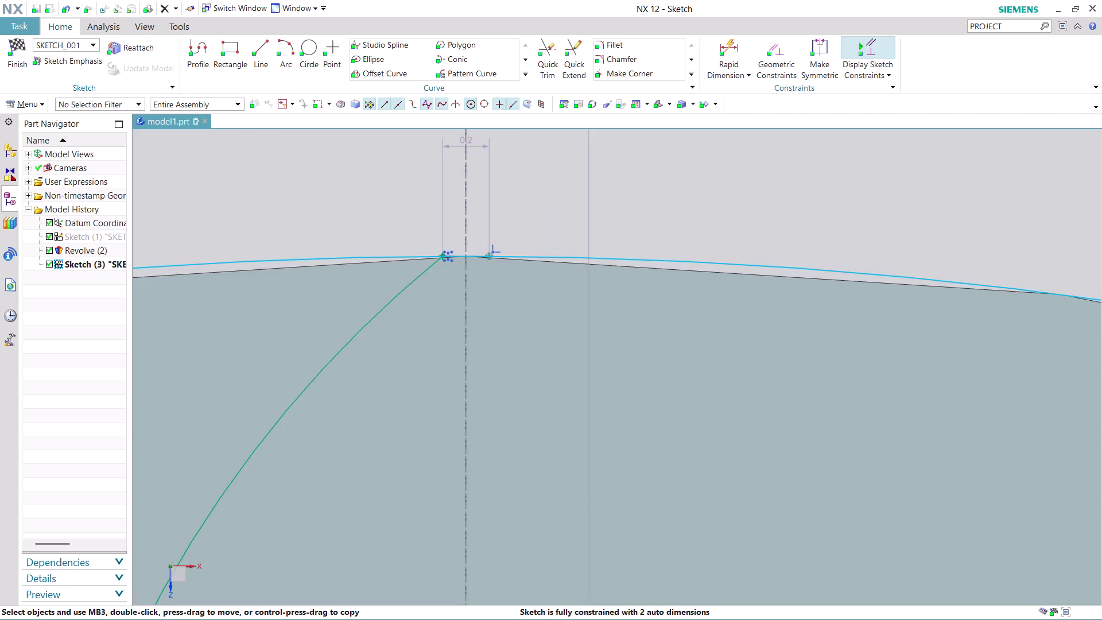
scroll(up, 3)
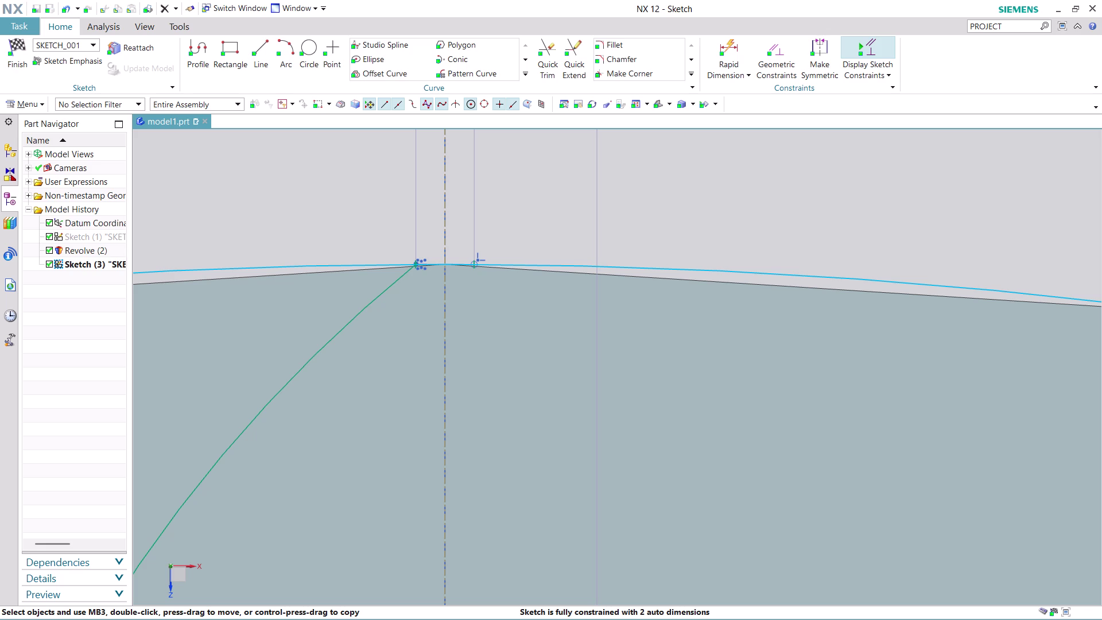
scroll(down, 3)
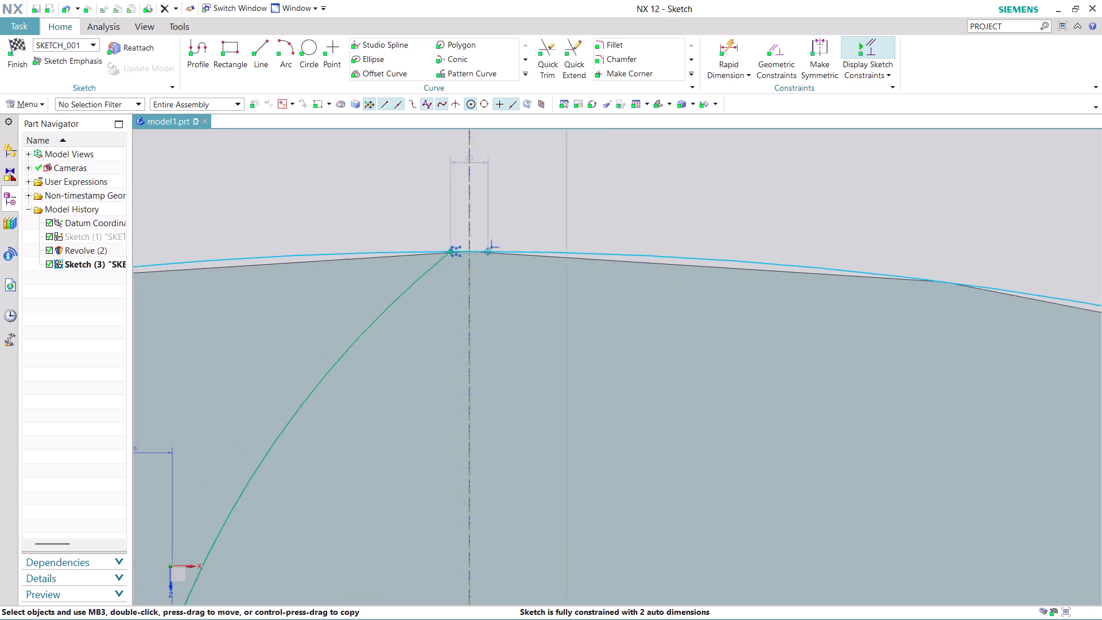
scroll(down, 3)
scroll(up, 3)
Change the 0.2 tip gap dimension to 0.57, accepting the conflicting-constraints warning.
double_click(467, 187)
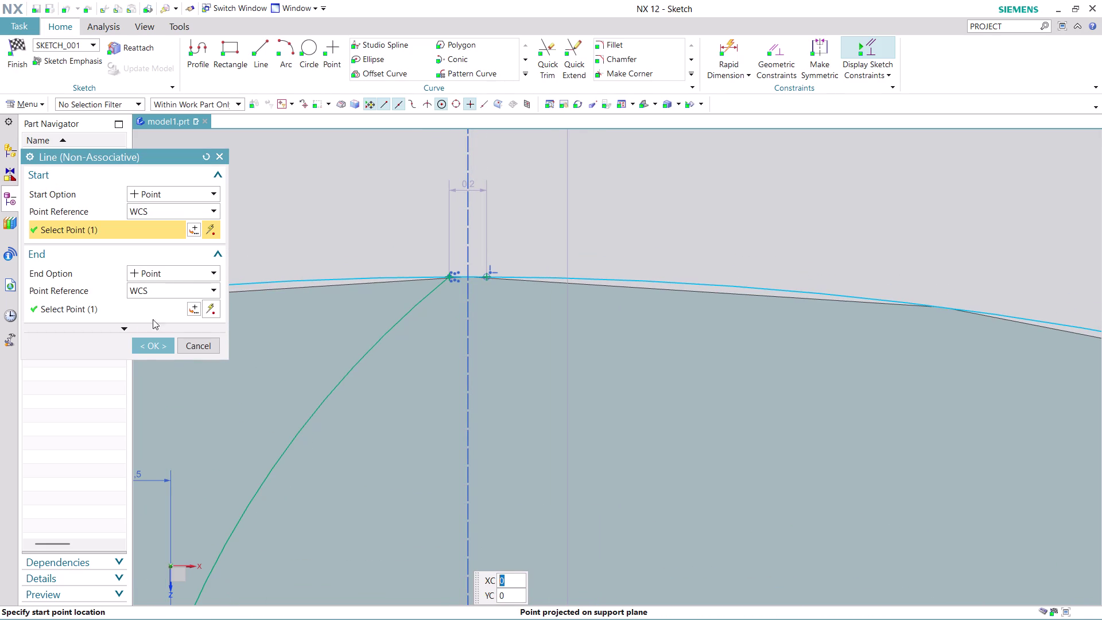
click(188, 341)
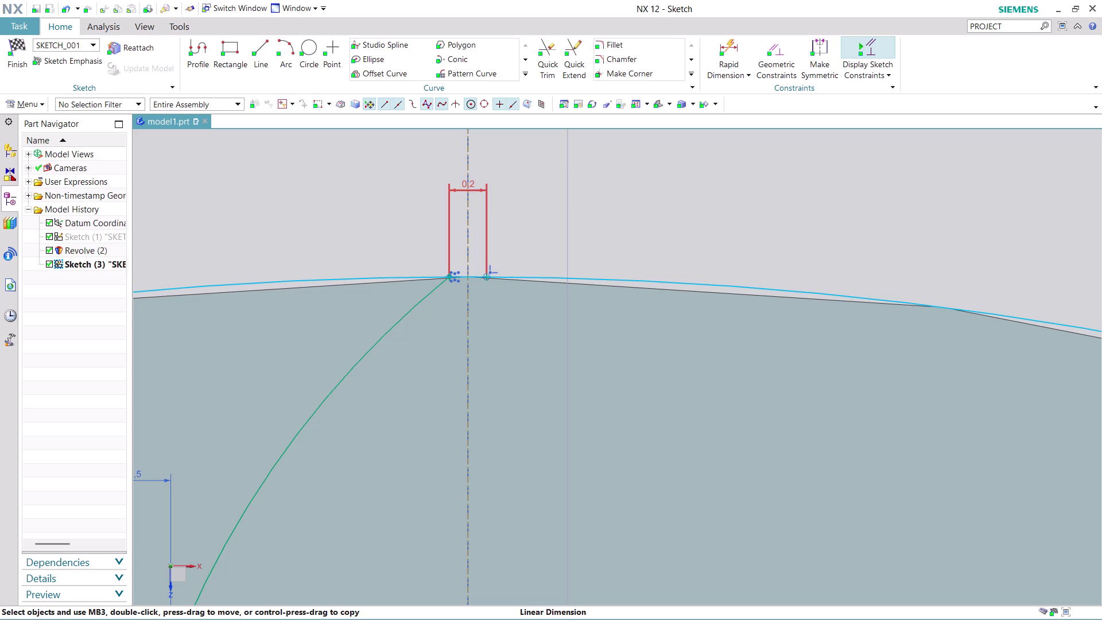
double_click(484, 192)
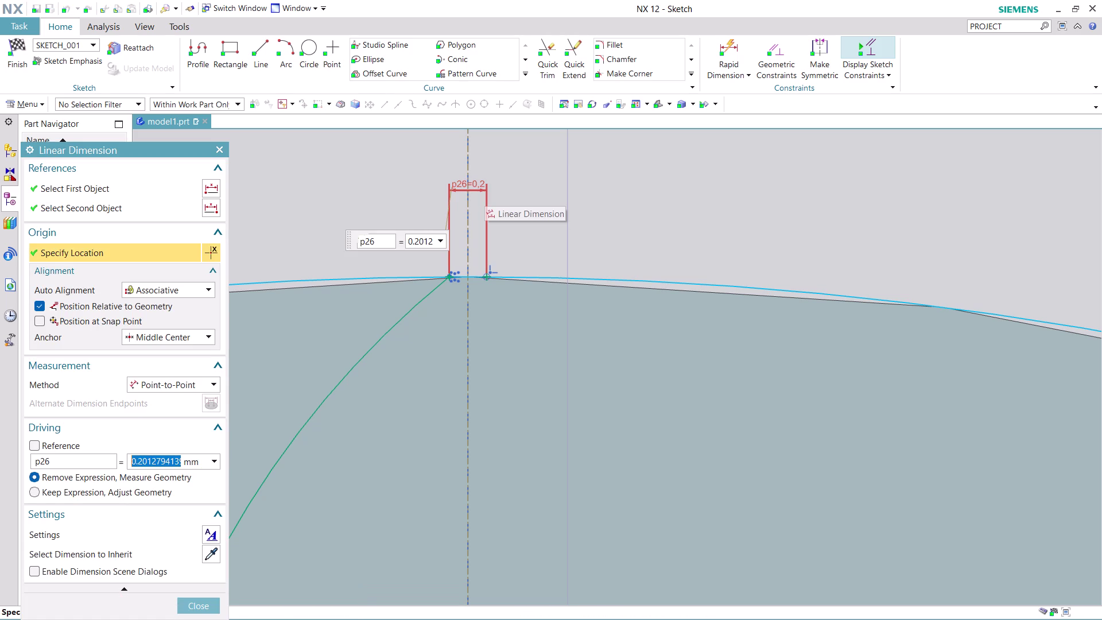
key(2)
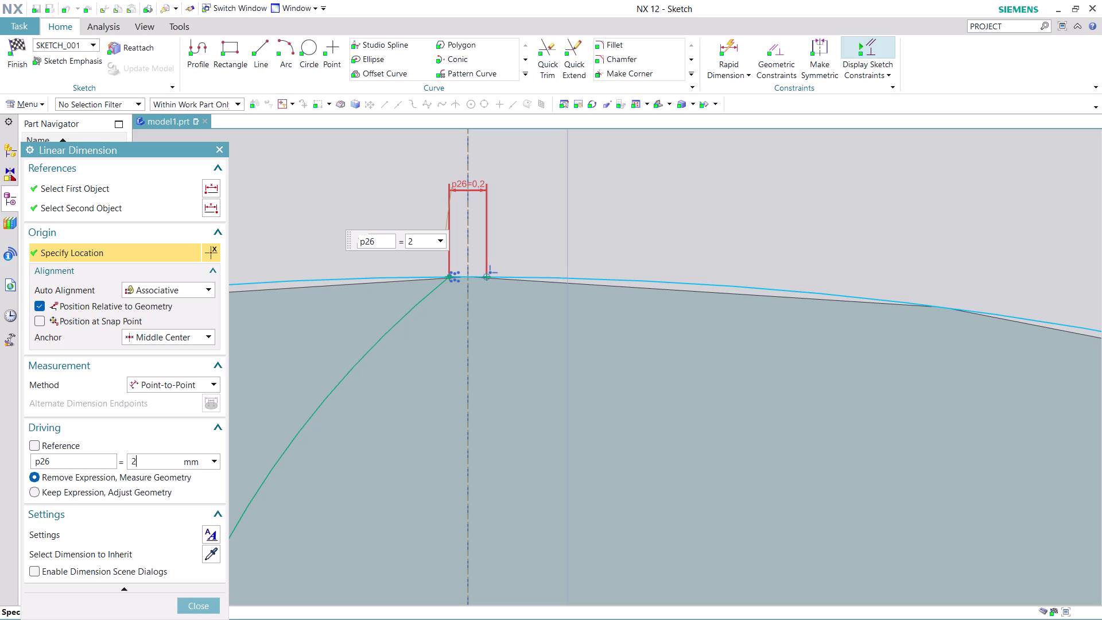
key(BackSpace)
text(0.57)
key(Return)
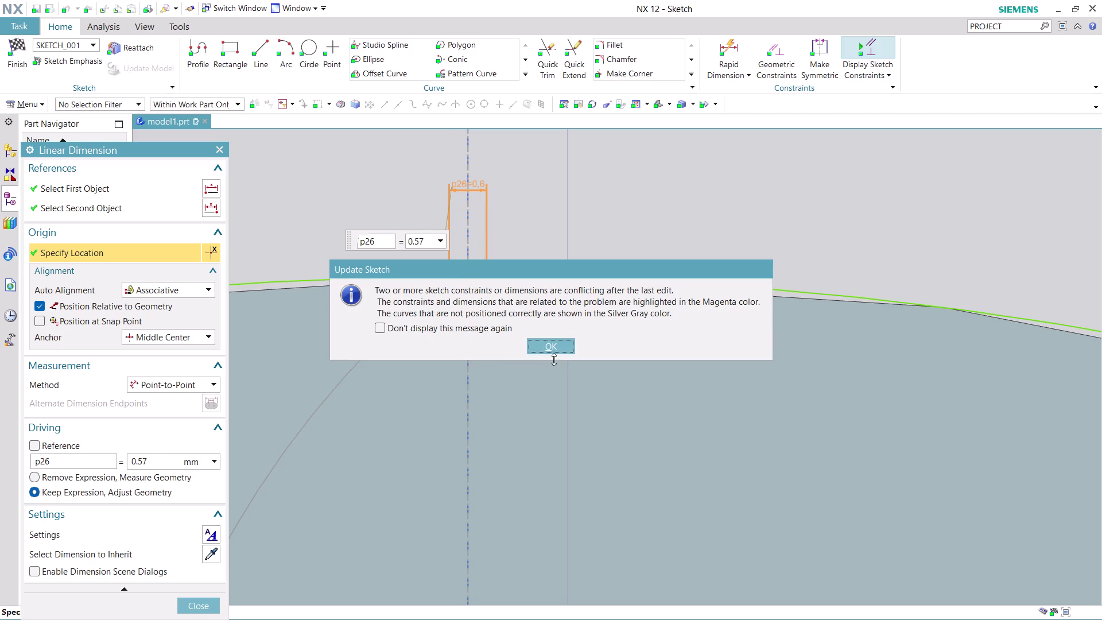
click(560, 351)
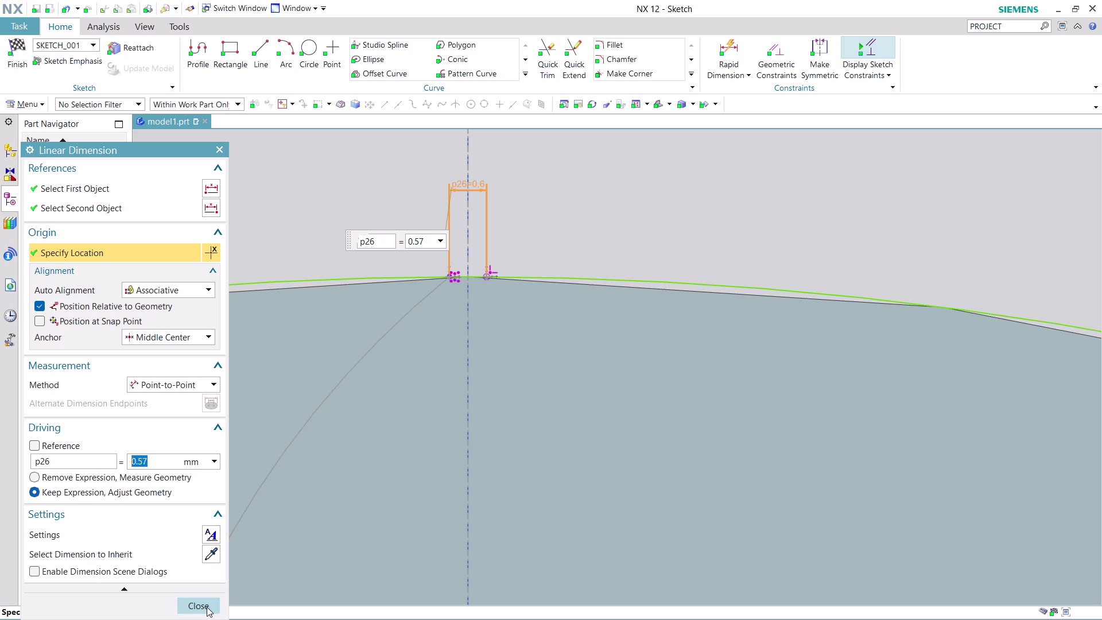
click(206, 608)
scroll(down, 3)
scroll(down, 3)
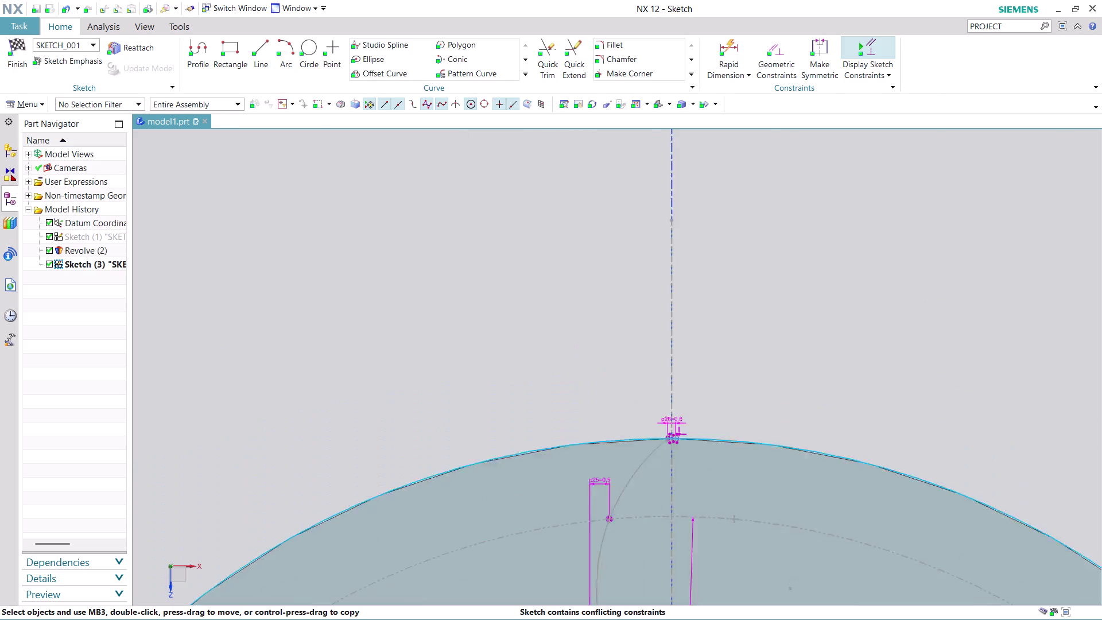
Try unchecking Revolve (2) in the Part Navigator while zooming around the sketch.
scroll(down, 3)
scroll(up, 3)
scroll(down, 3)
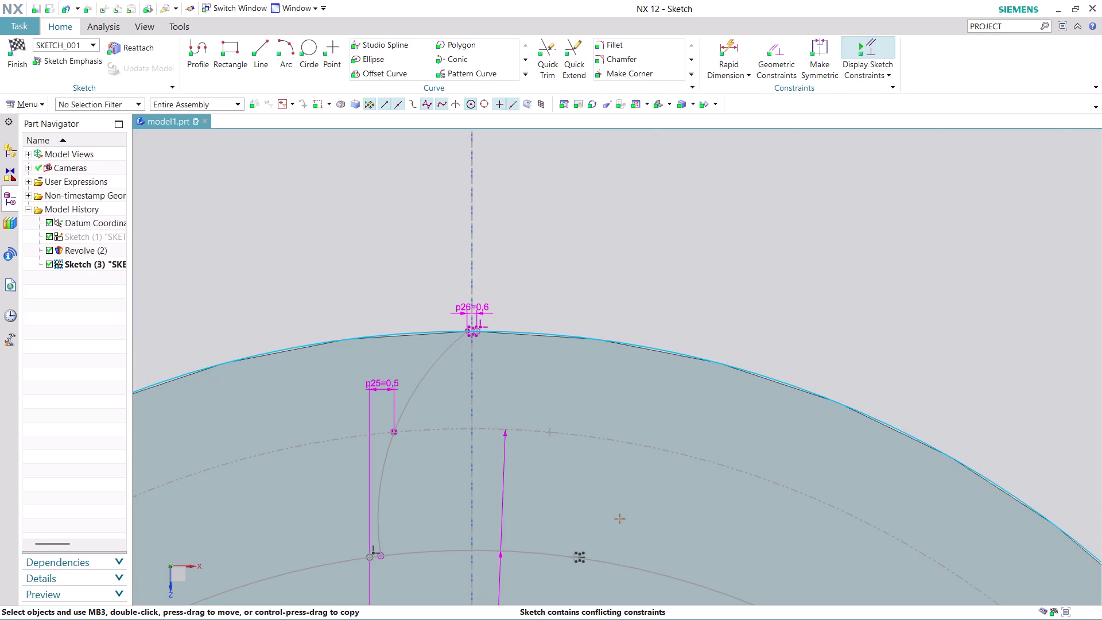
click(50, 252)
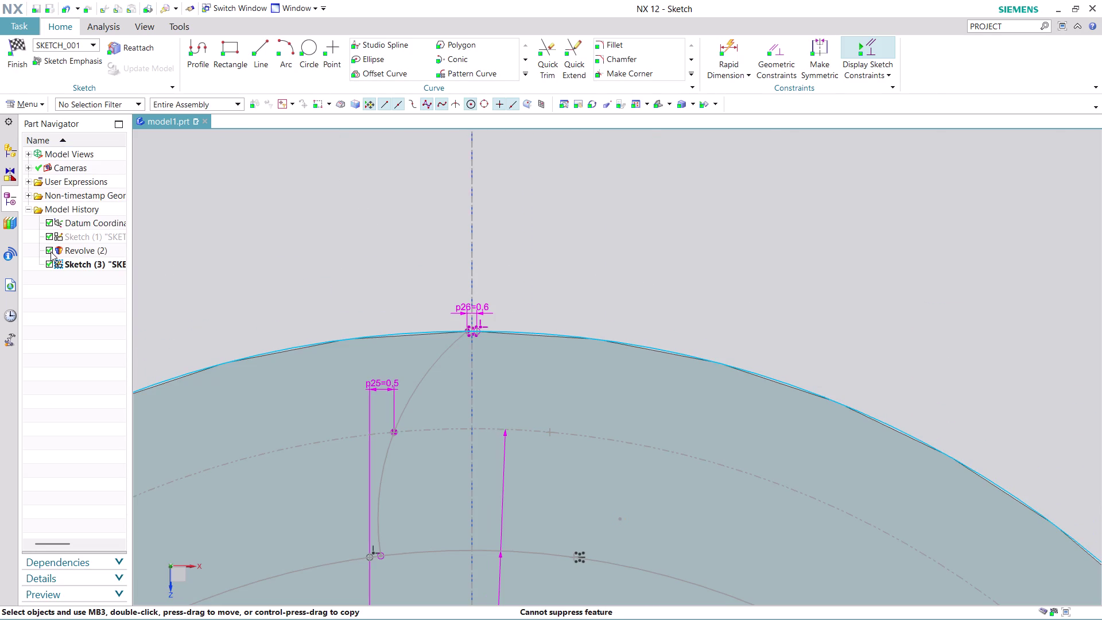
click(49, 249)
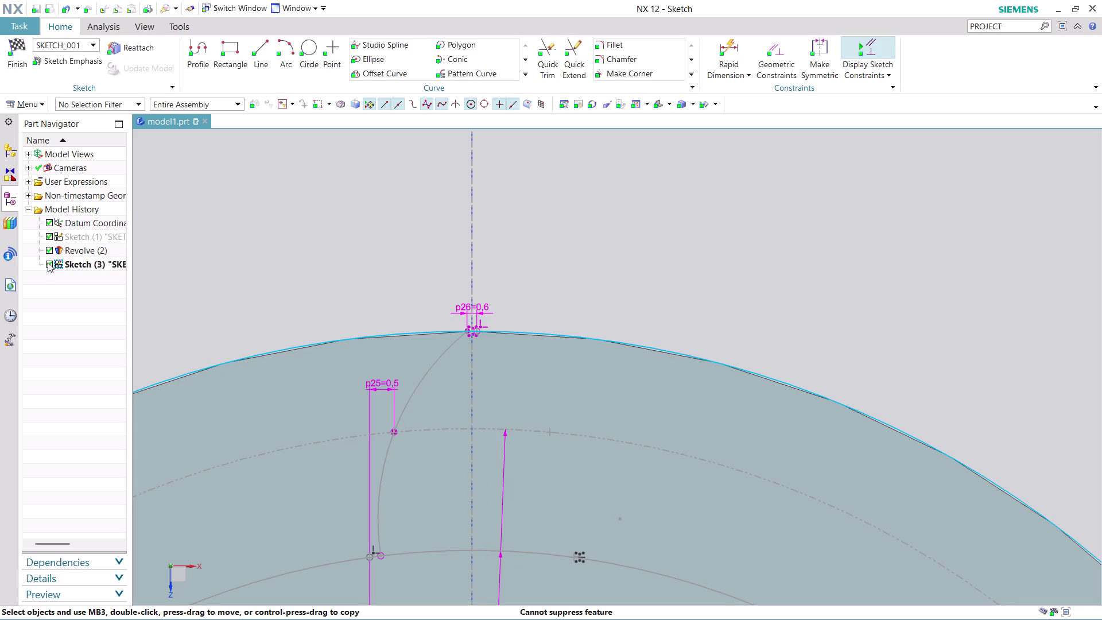
click(48, 249)
scroll(down, 3)
scroll(down, 3)
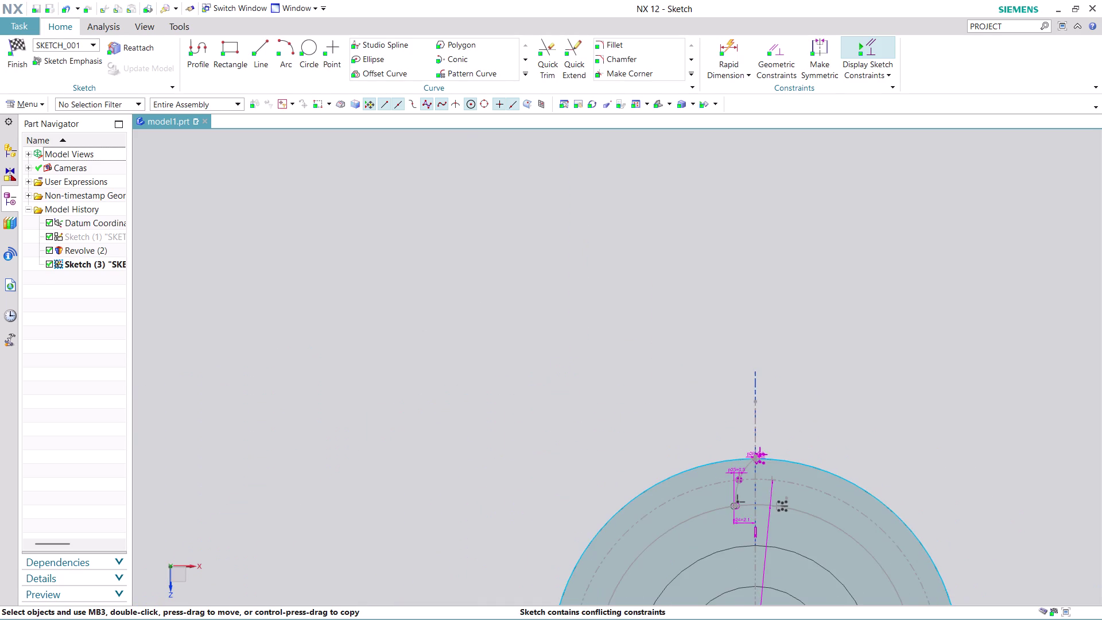
scroll(up, 3)
scroll(down, 3)
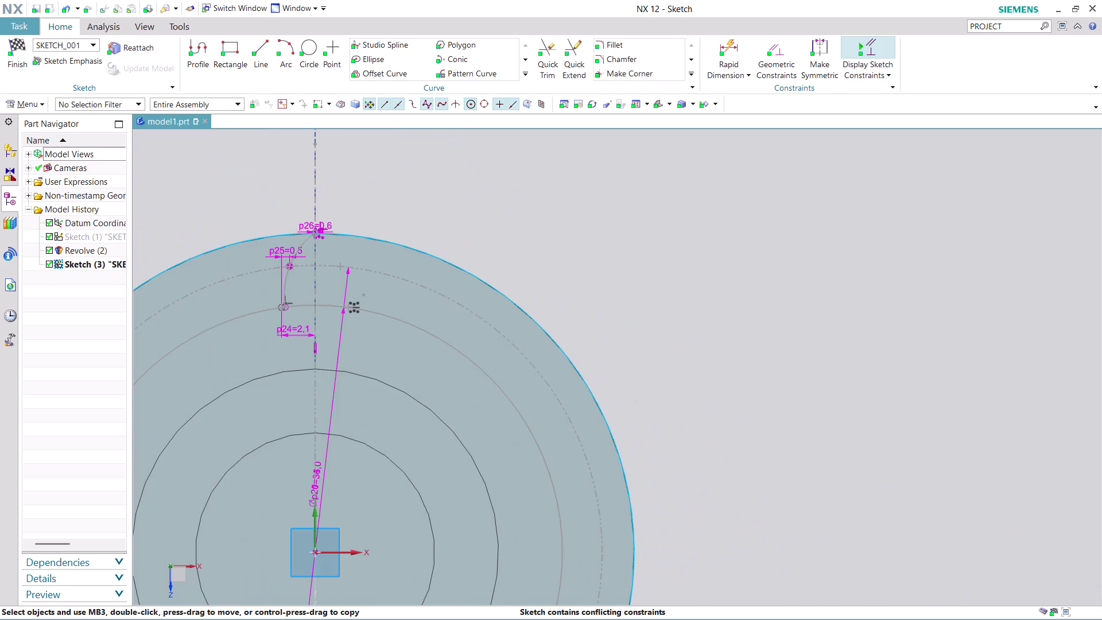
scroll(up, 3)
scroll(up, 3)
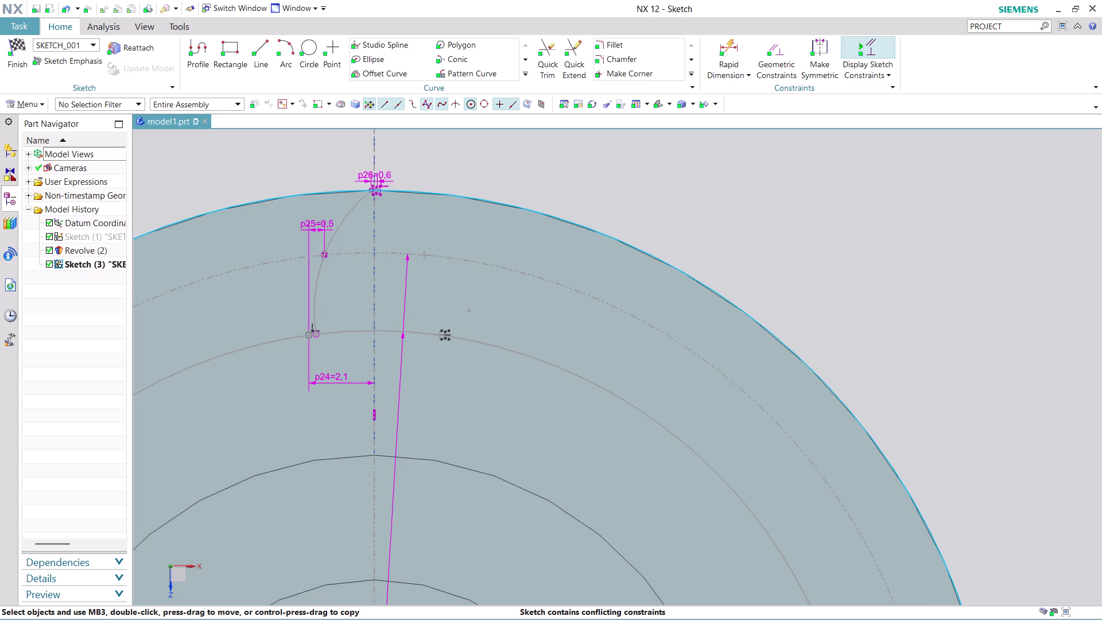
scroll(up, 3)
scroll(up, 3)
scroll(up, 3)
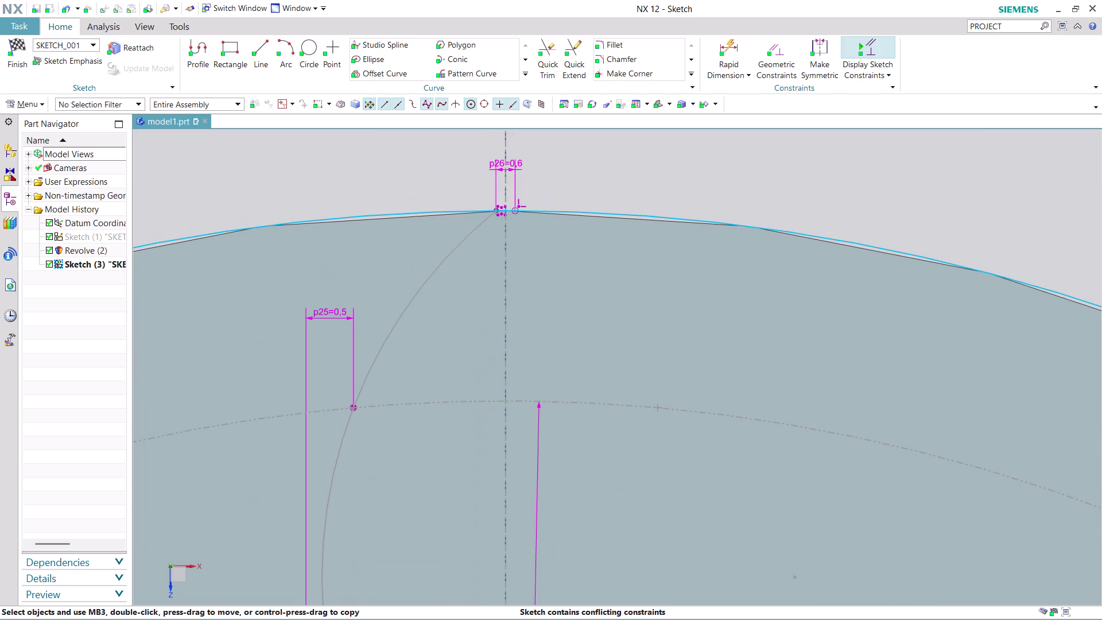
Retry hiding Revolve (2), then delete the conflicting p26 0.6 tip dimension.
click(49, 250)
click(49, 250)
click(50, 261)
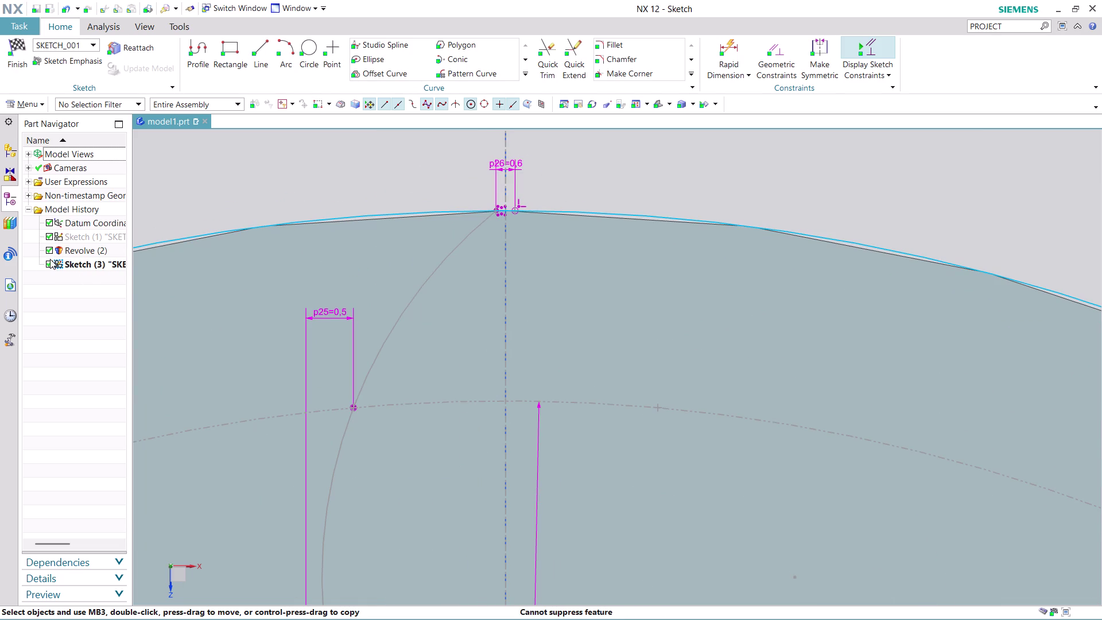
click(49, 246)
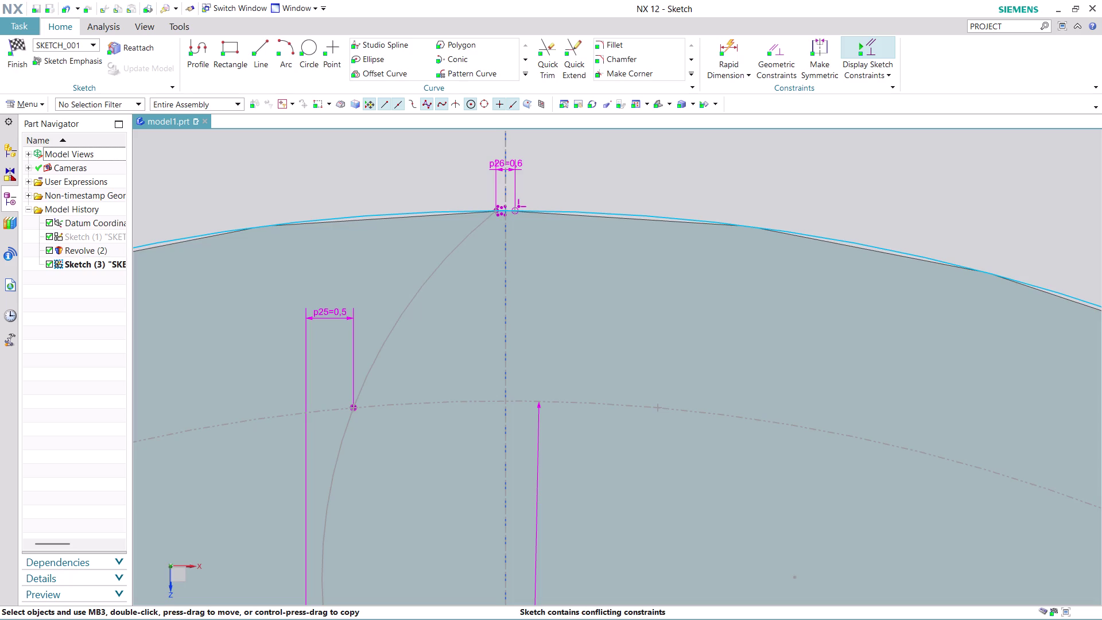
right_click(512, 168)
click(545, 318)
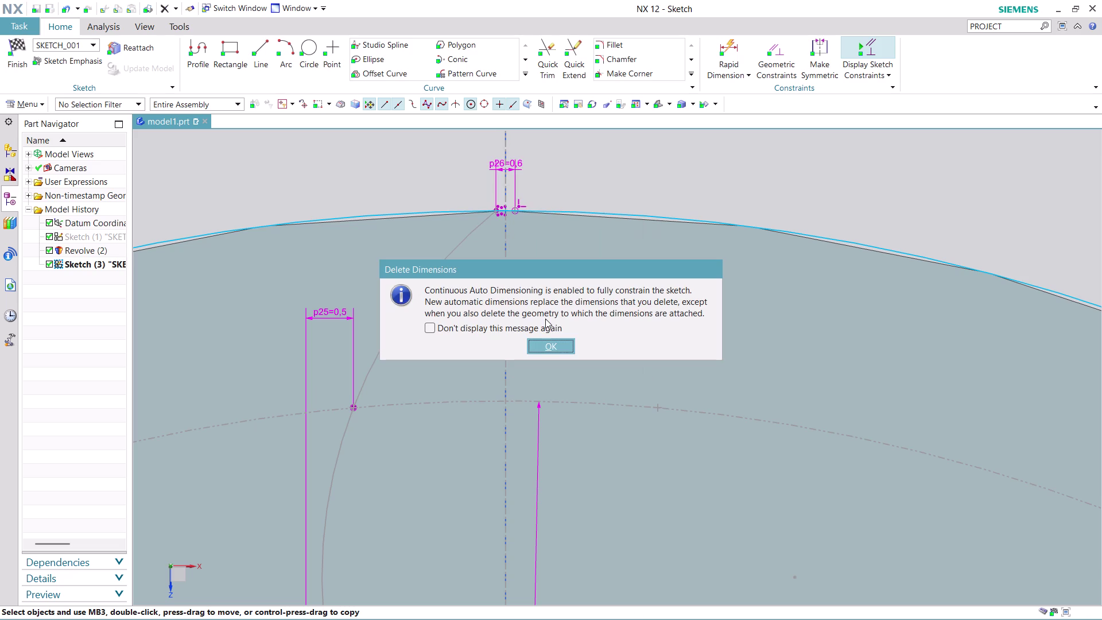
Confirm the dimension deletion, then dim the Revolve (2) body so the sketch shows clearly.
click(542, 343)
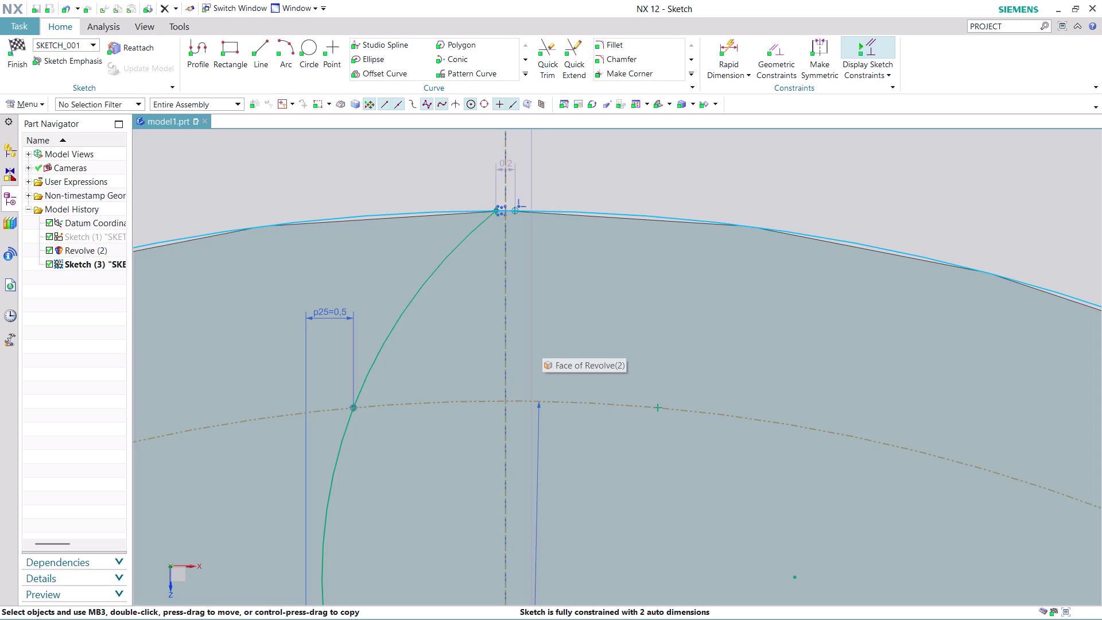
click(49, 249)
click(48, 248)
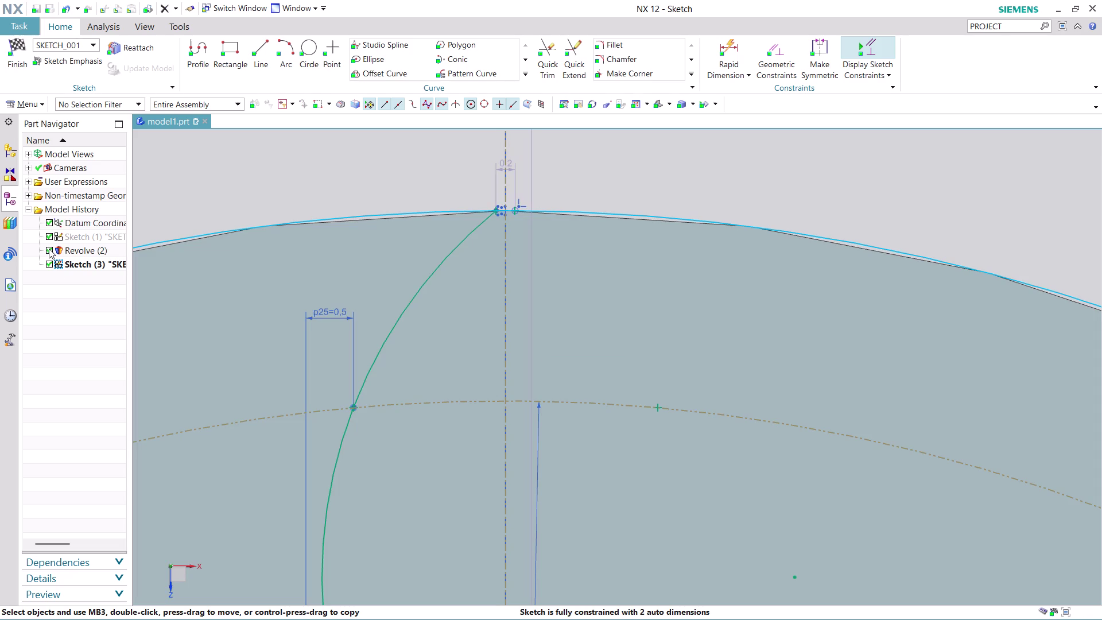
click(73, 249)
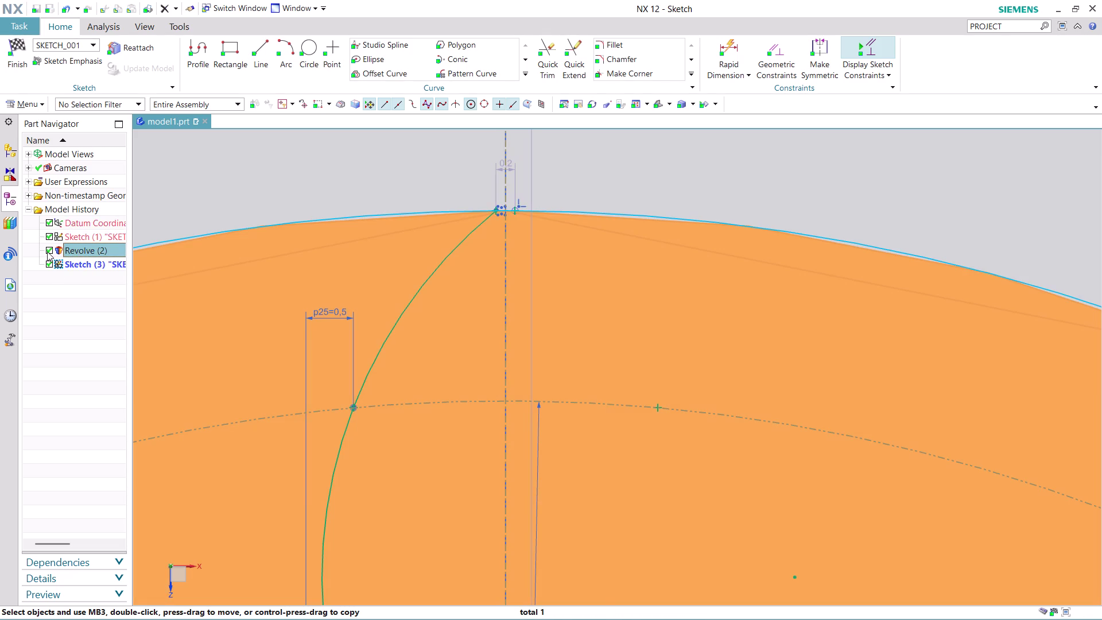
click(47, 251)
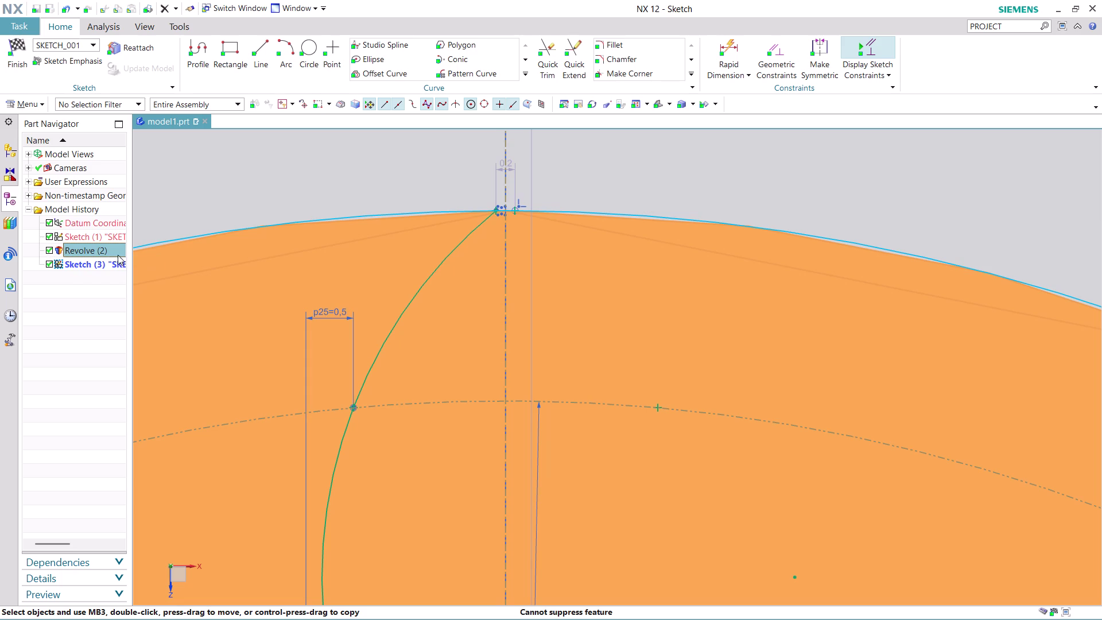
click(101, 248)
click(267, 198)
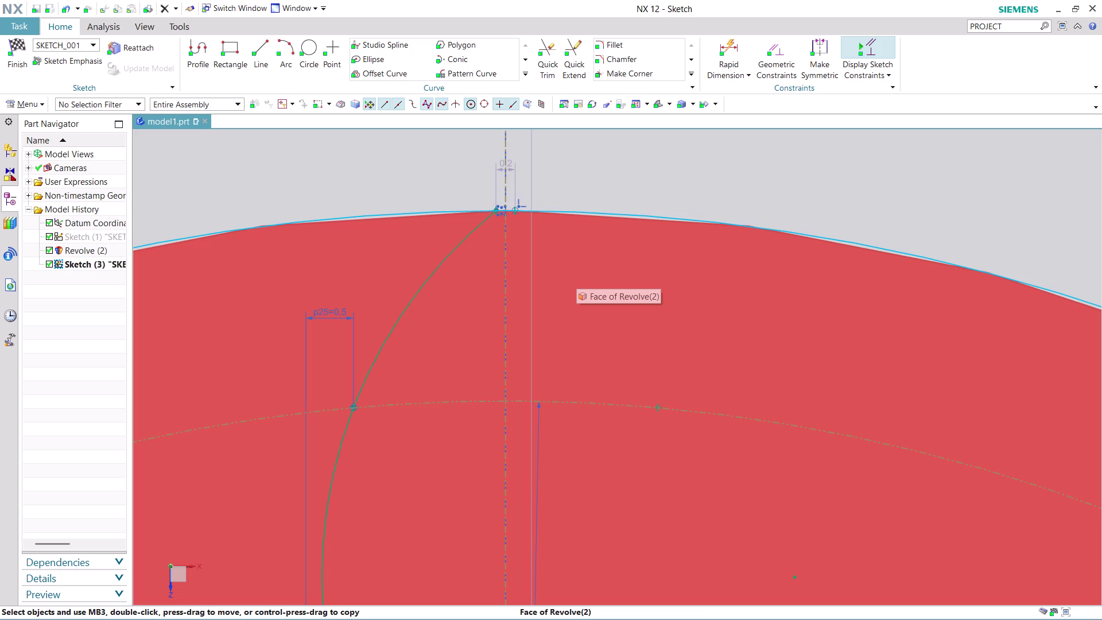
scroll(down, 3)
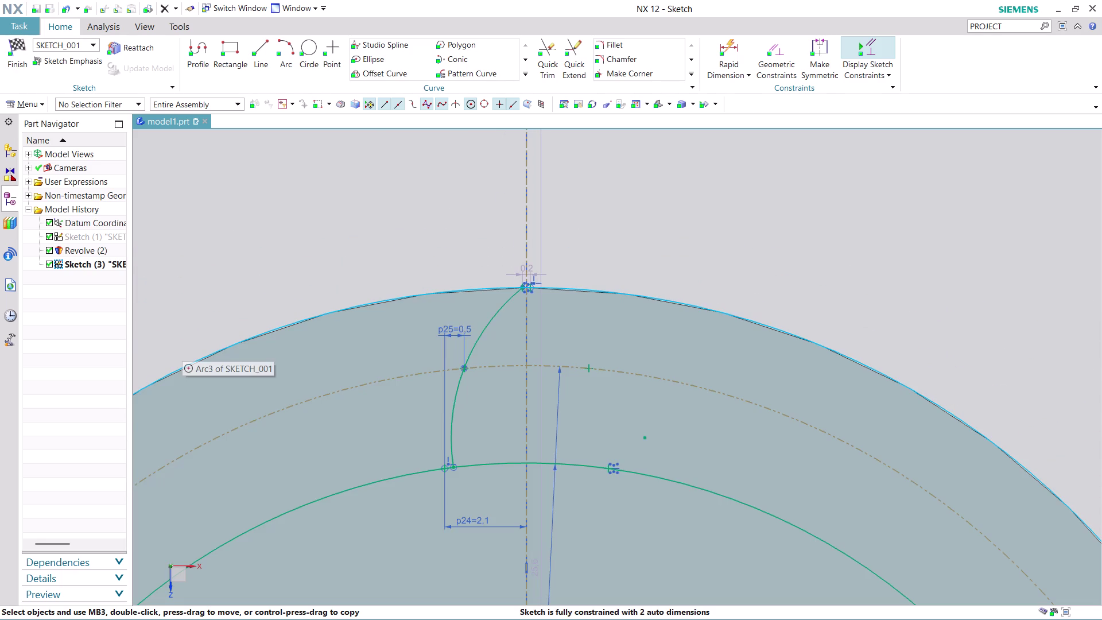
Mirror the left flank arc across centerline Line13 to create the right flank.
click(499, 308)
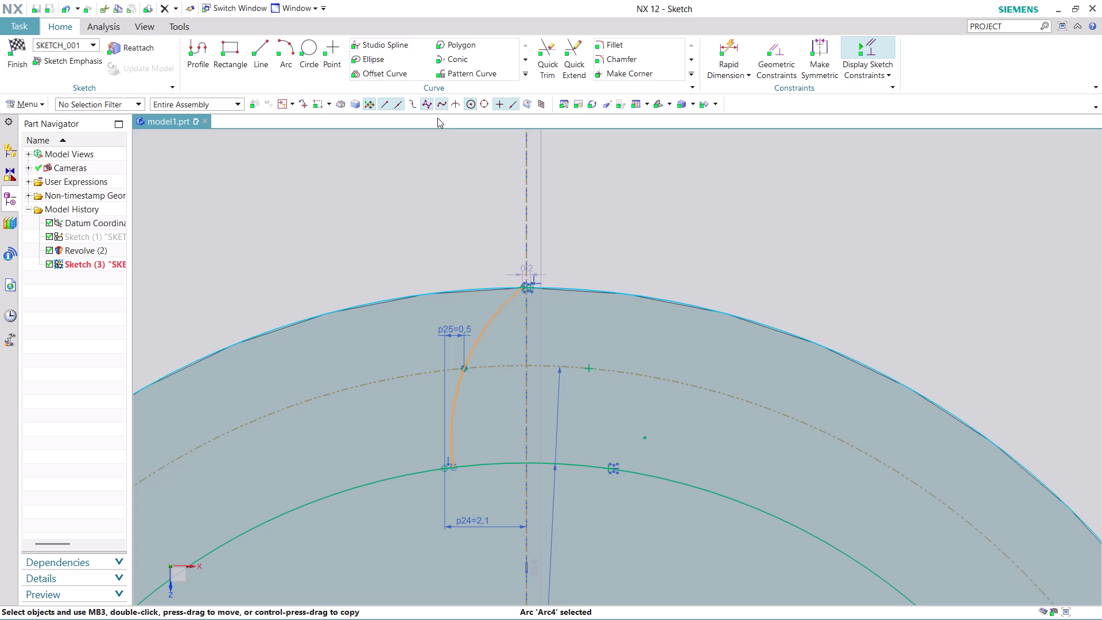
click(524, 71)
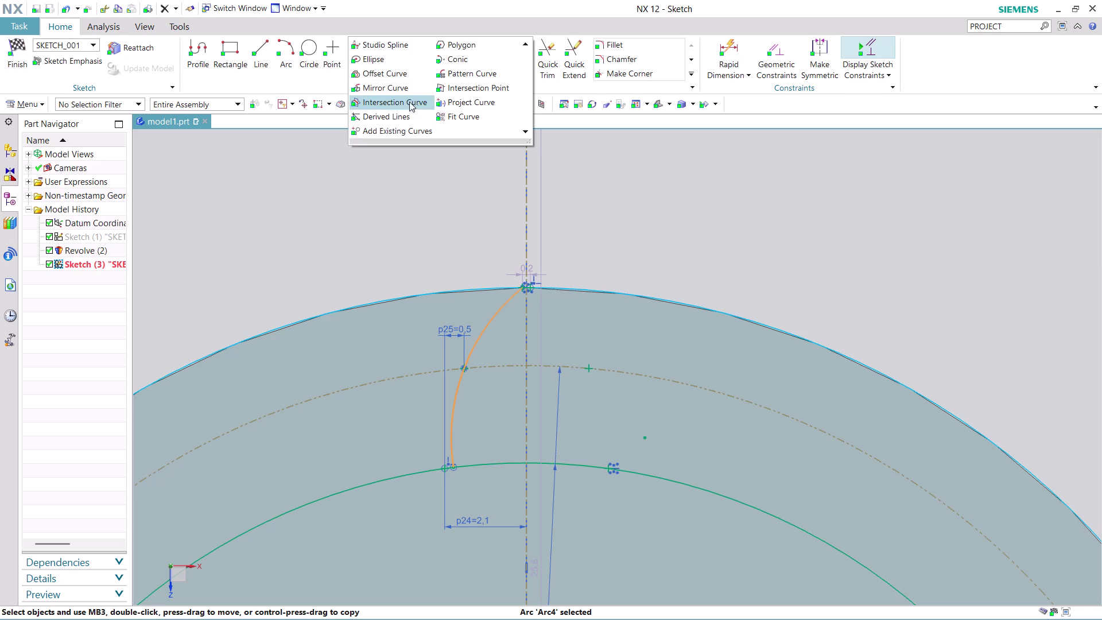
click(401, 90)
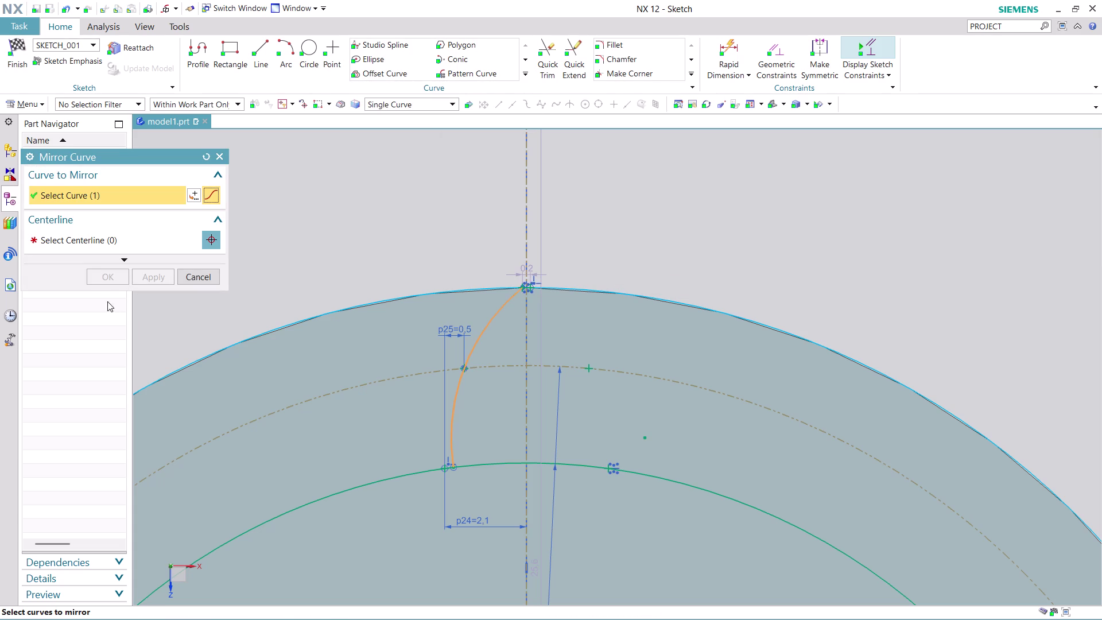
click(116, 235)
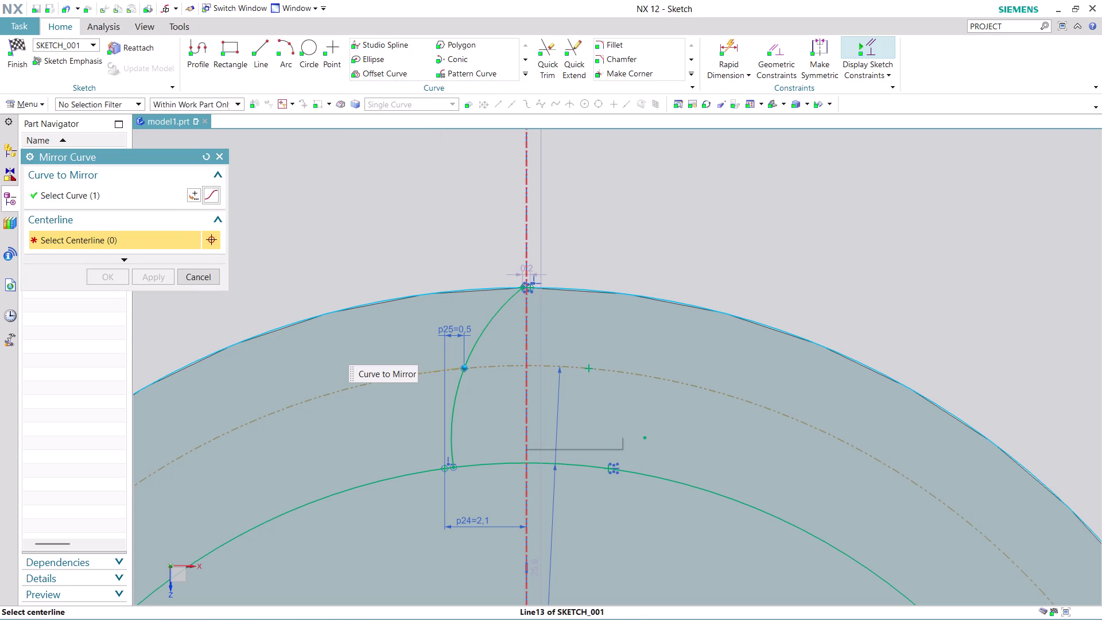
click(523, 420)
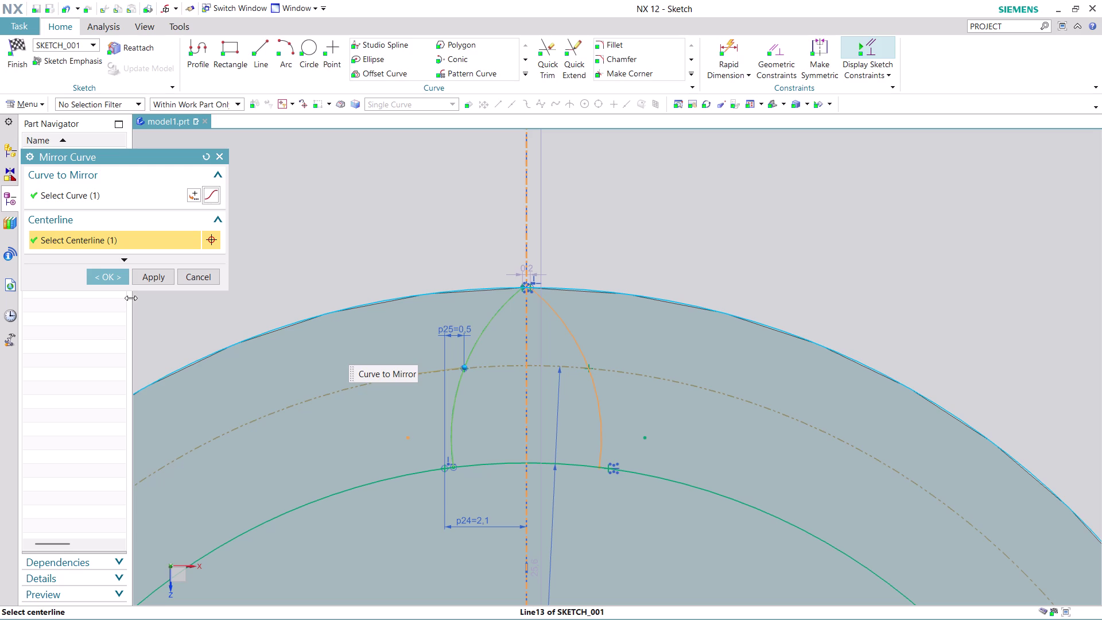
click(114, 275)
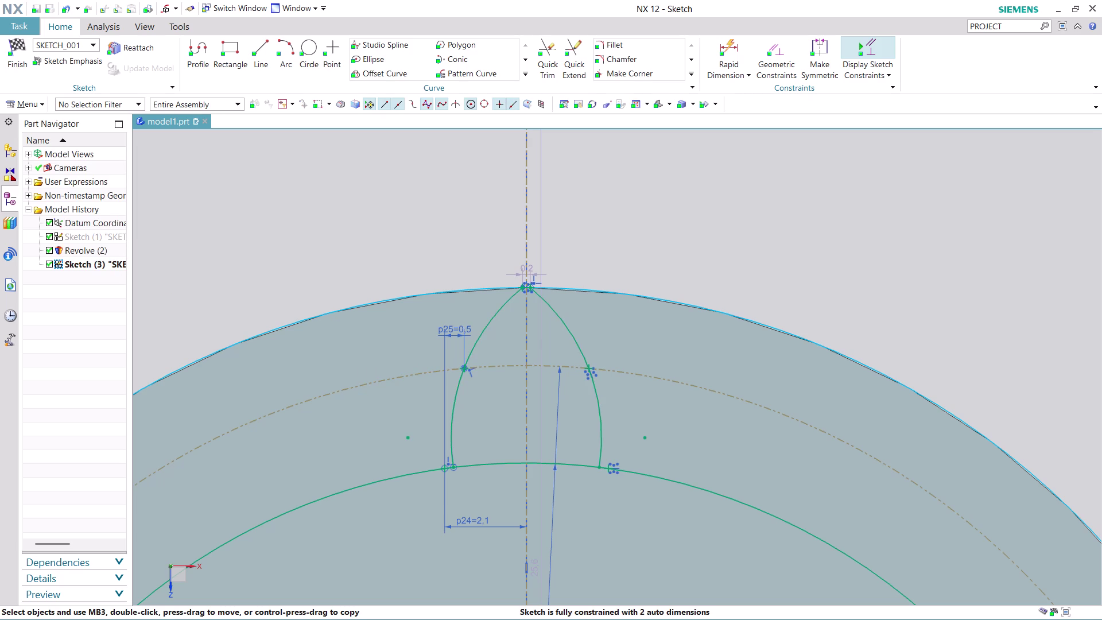
scroll(up, 3)
scroll(up, 3)
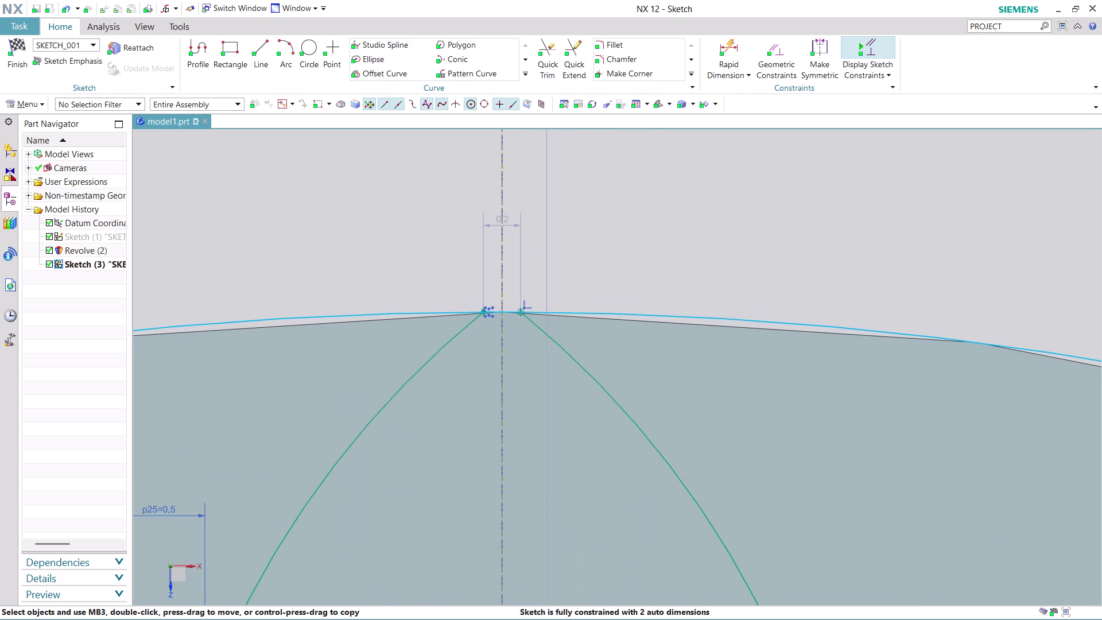
scroll(up, 3)
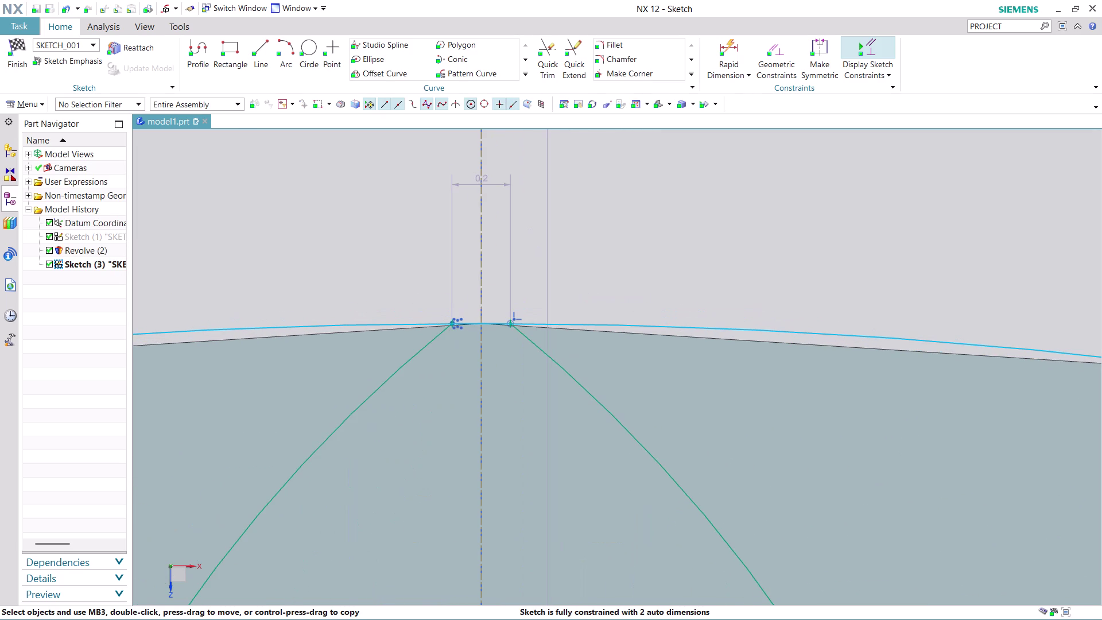
scroll(up, 3)
scroll(down, 3)
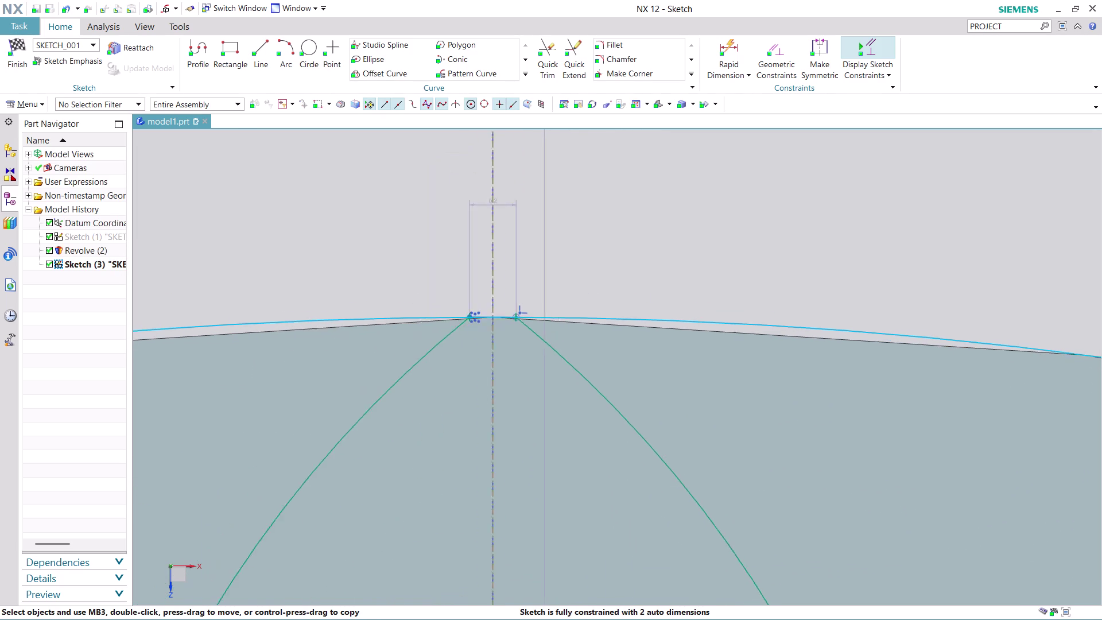
scroll(down, 3)
scroll(down, 3)
scroll(down, 3)
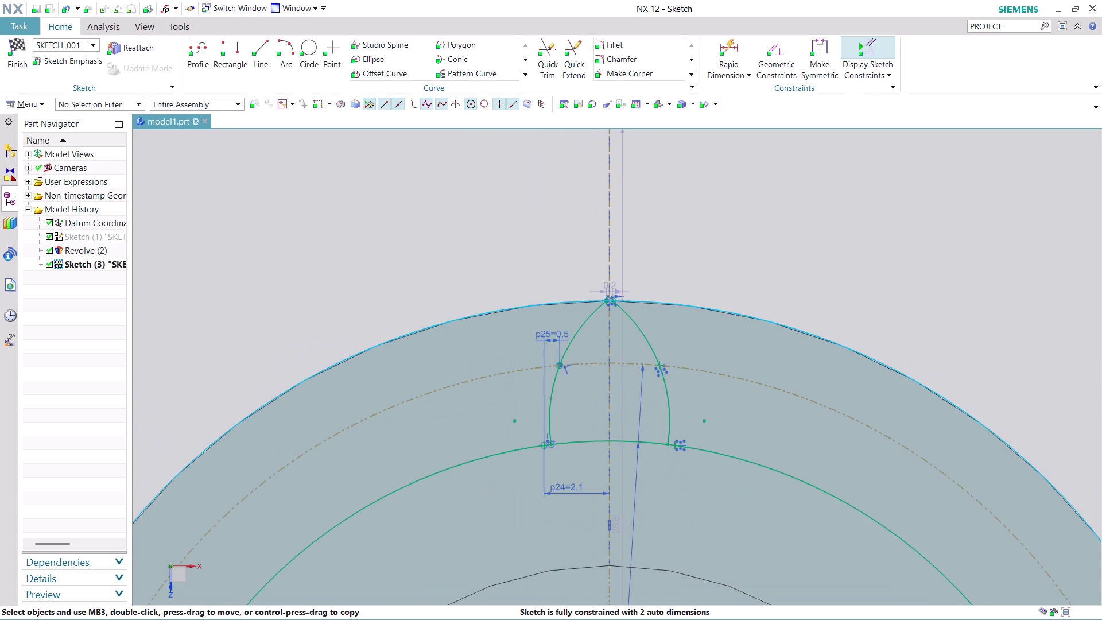
scroll(down, 3)
scroll(down, 3)
scroll(down, 3)
scroll(up, 3)
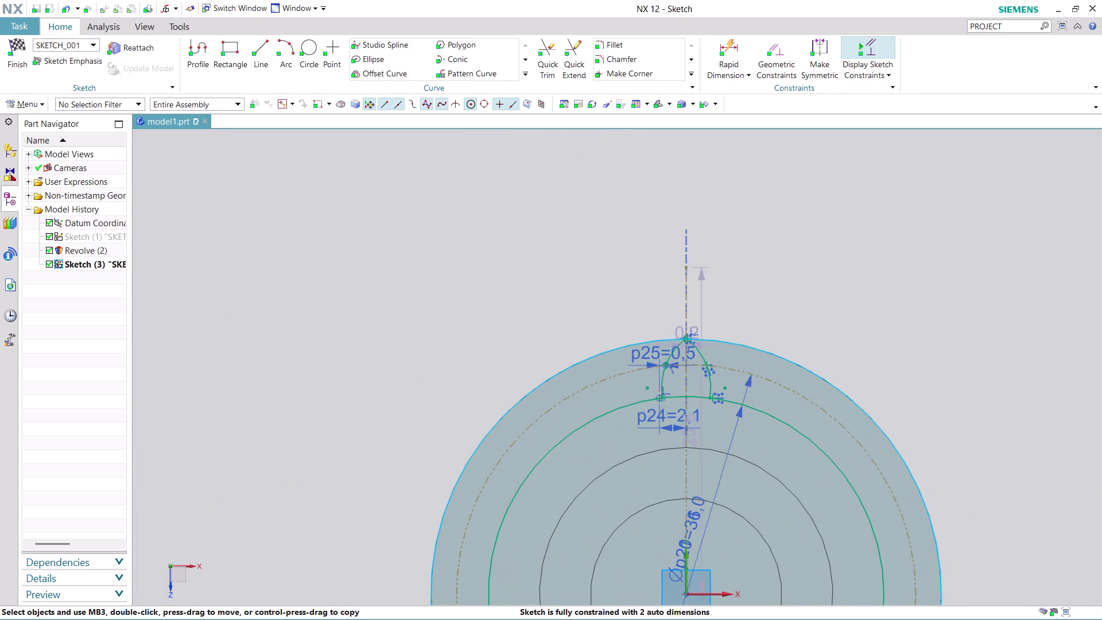
middle_drag(967, 483, 910, 400)
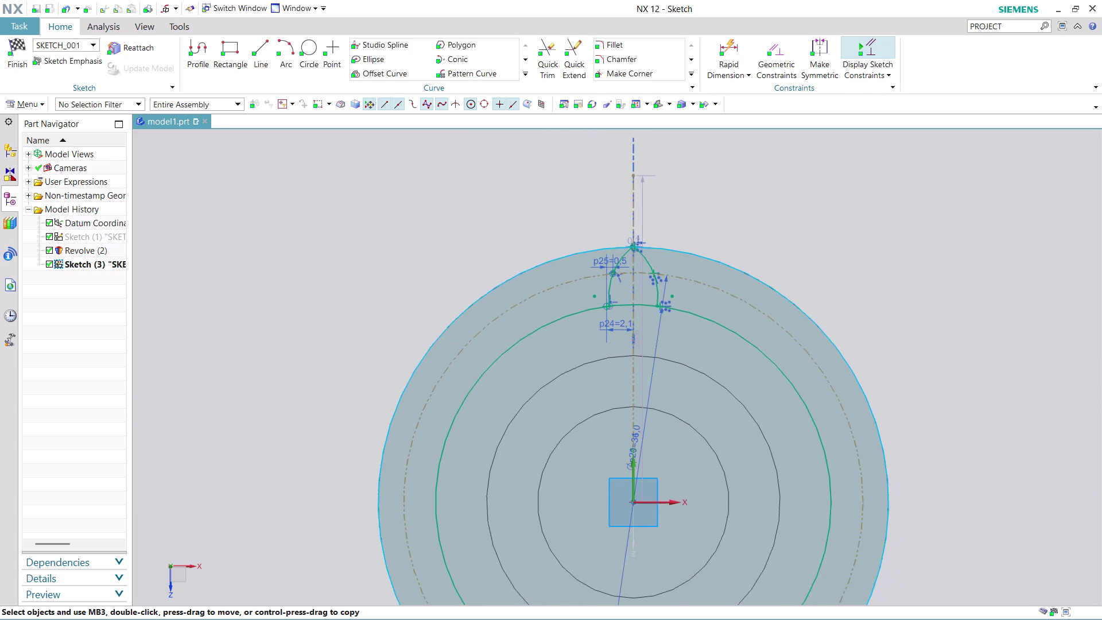
middle_drag(910, 401, 848, 242)
scroll(down, 3)
scroll(up, 3)
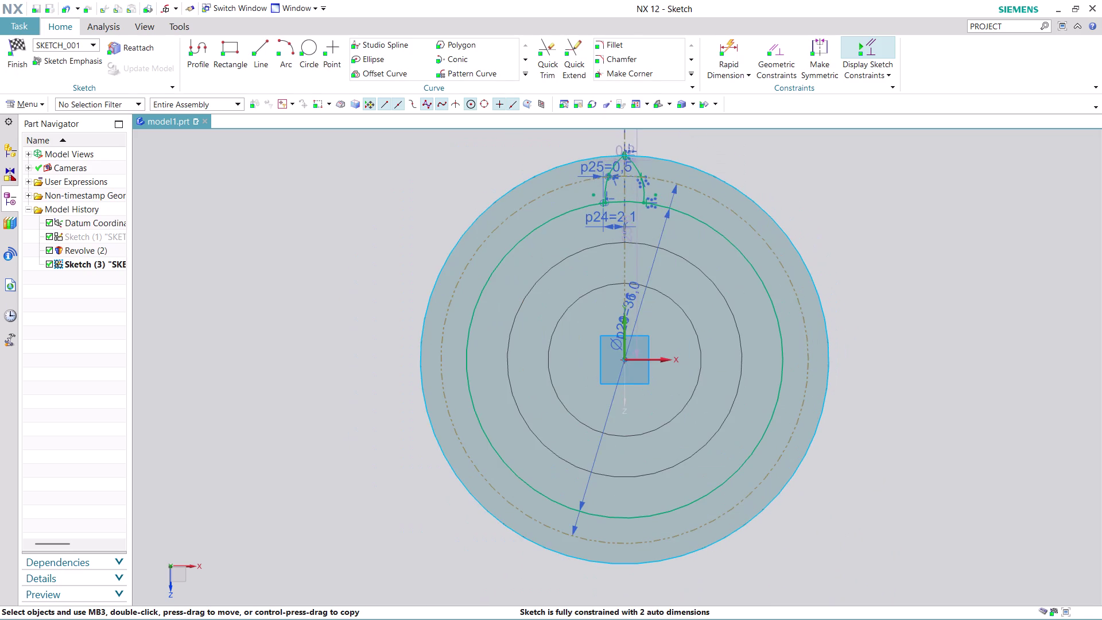
scroll(up, 3)
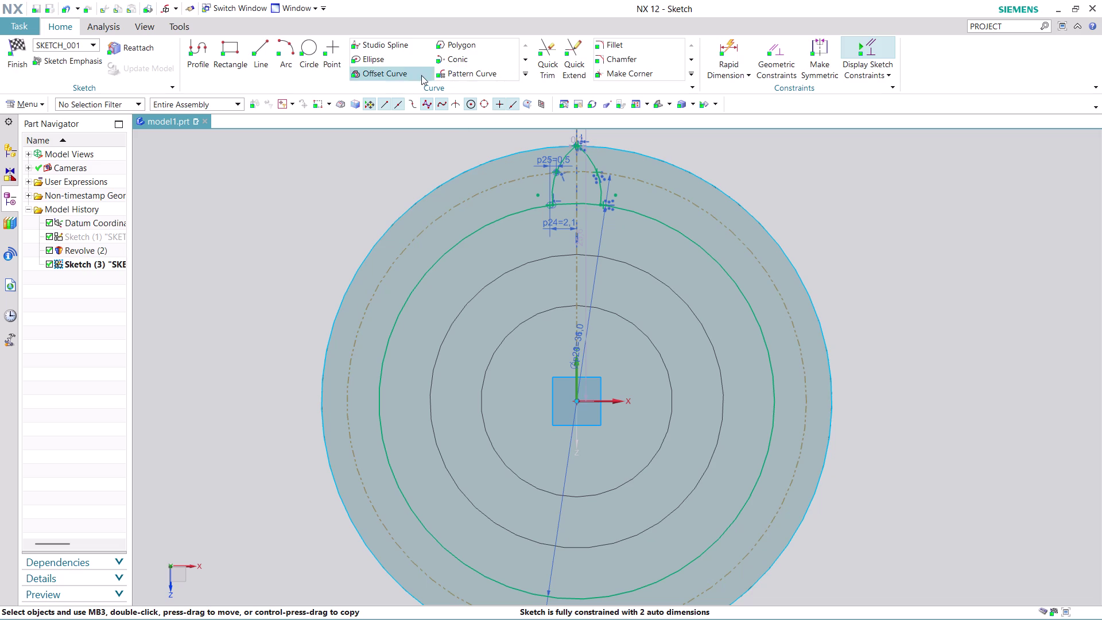
Start Pattern Curve with a circular layout of 10 copies at 36° pitch.
click(529, 73)
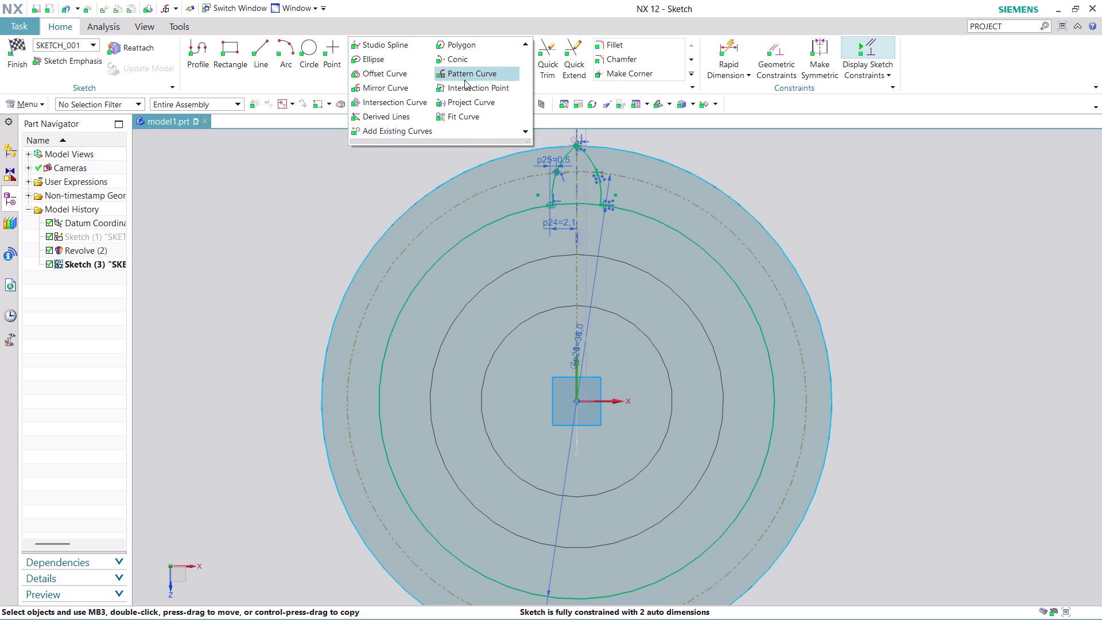
click(316, 160)
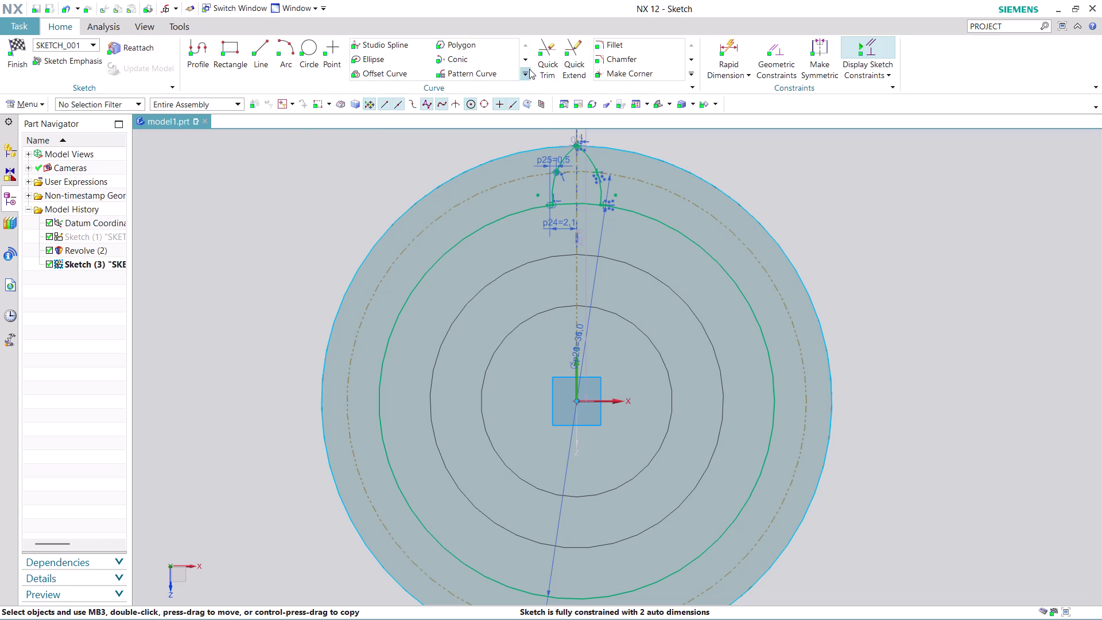
click(525, 71)
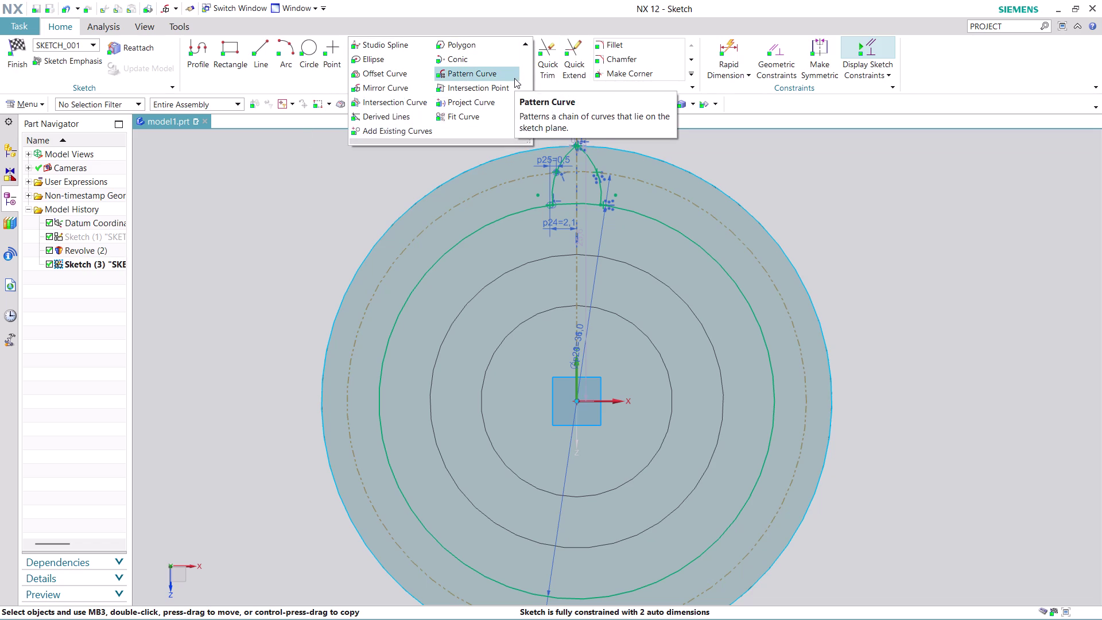
click(427, 156)
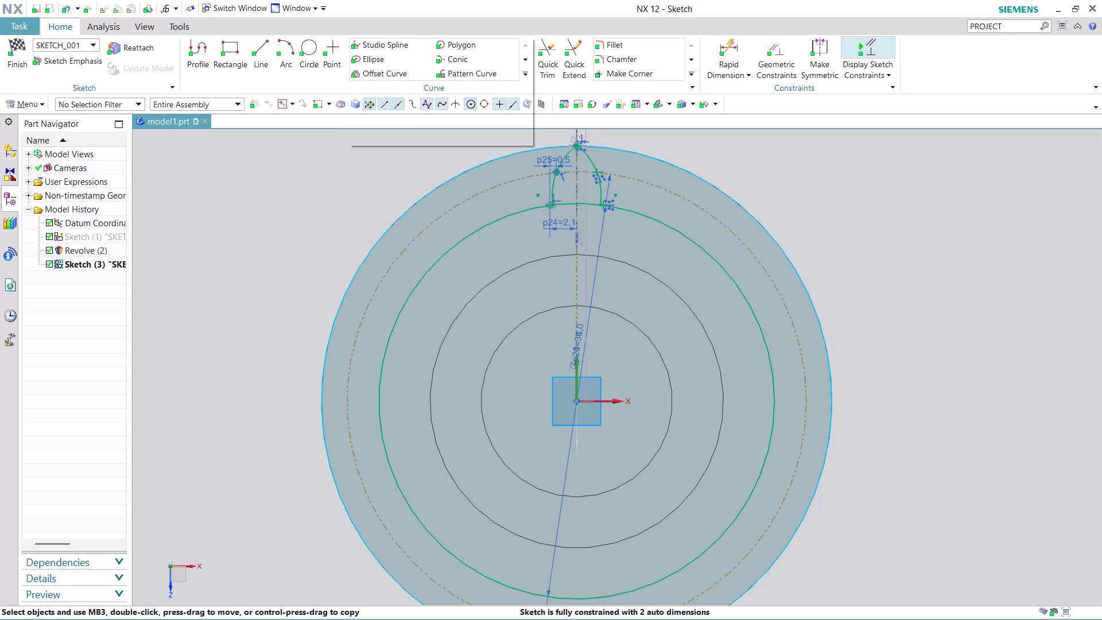
click(479, 73)
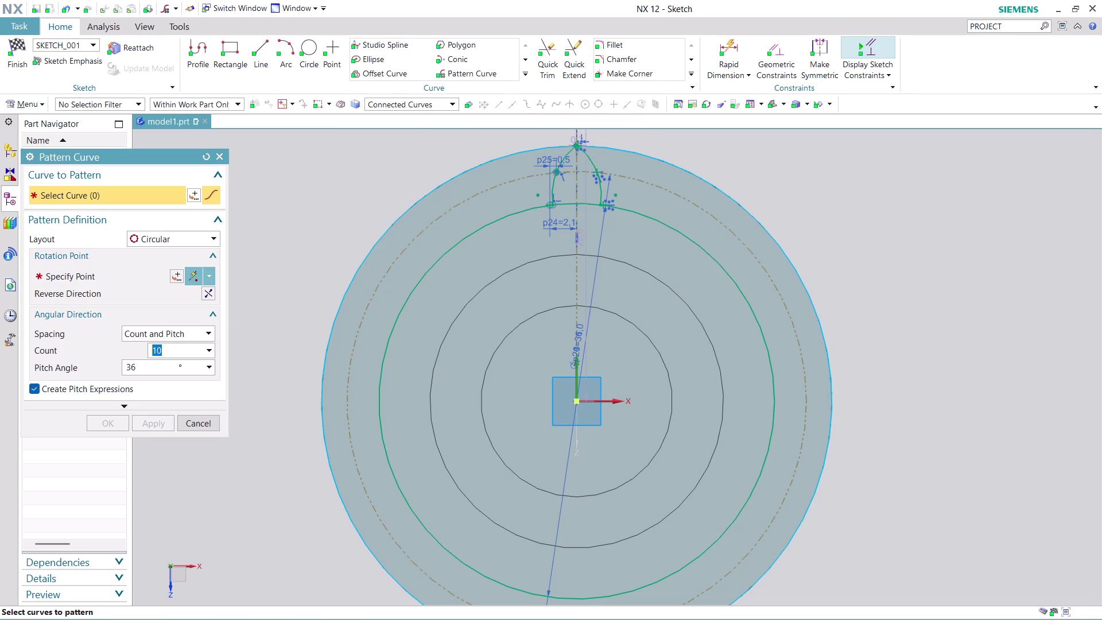
Select both flank arcs and use Arc2's center as the pattern rotation point.
click(562, 159)
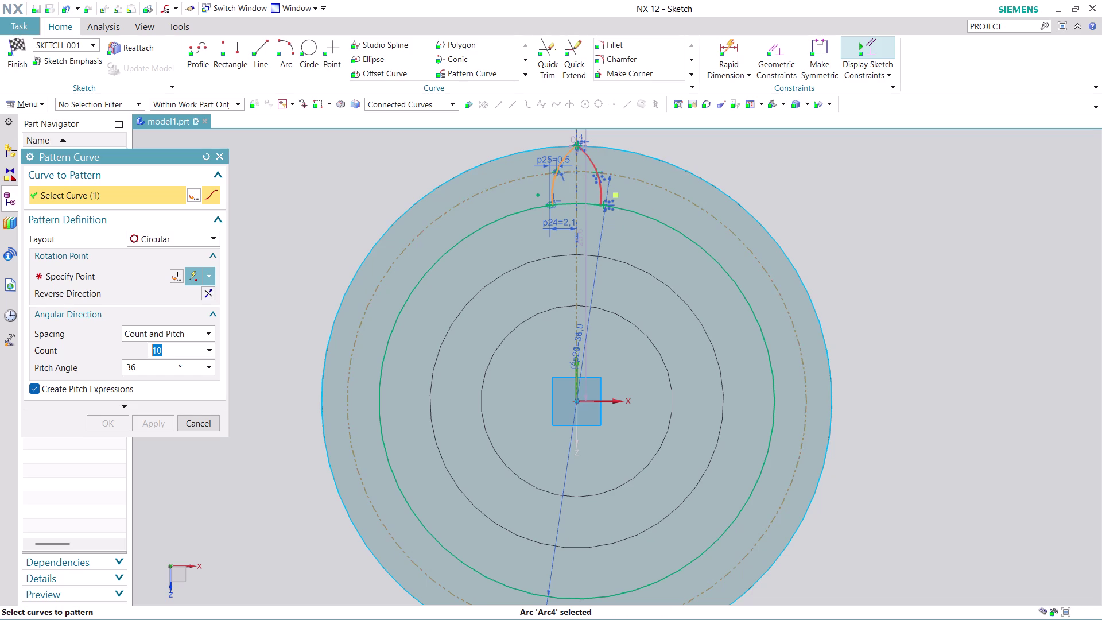
click(594, 169)
click(93, 273)
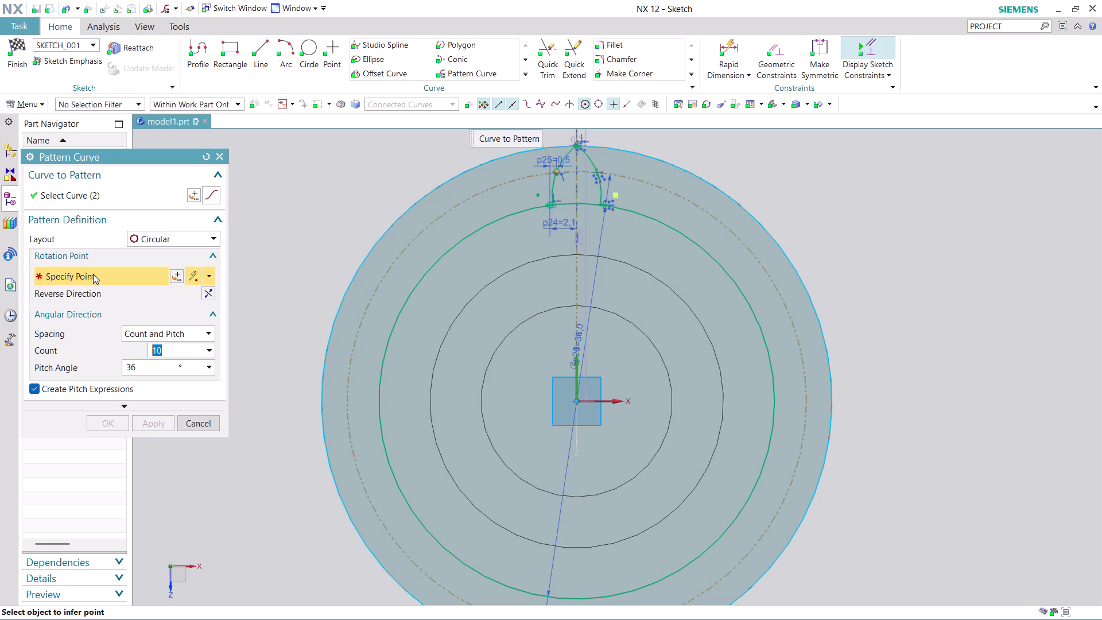
click(580, 401)
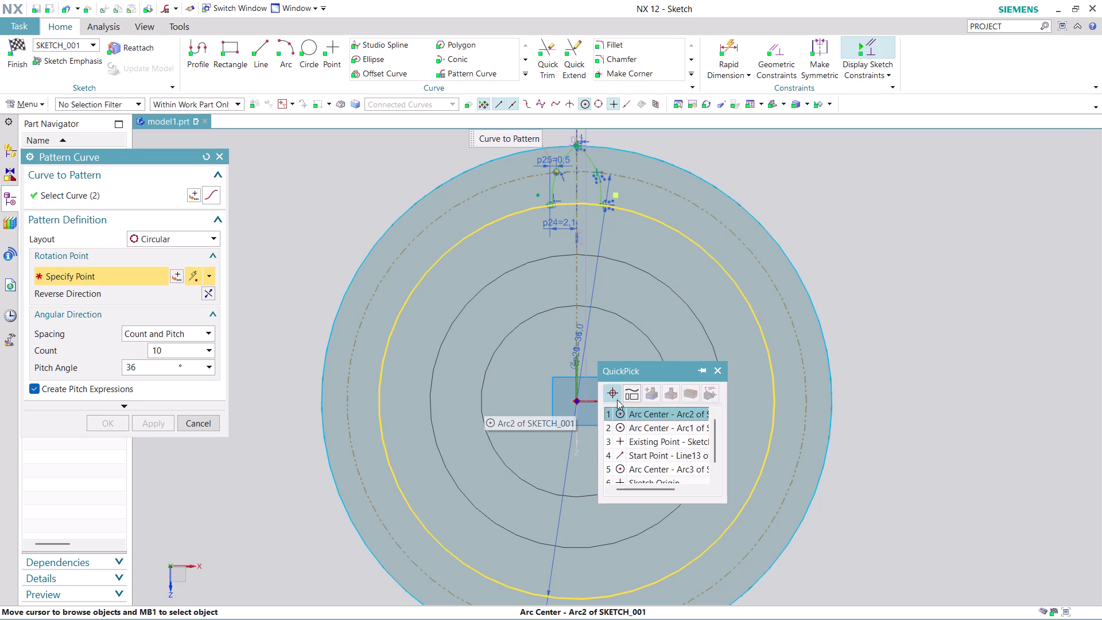
click(660, 413)
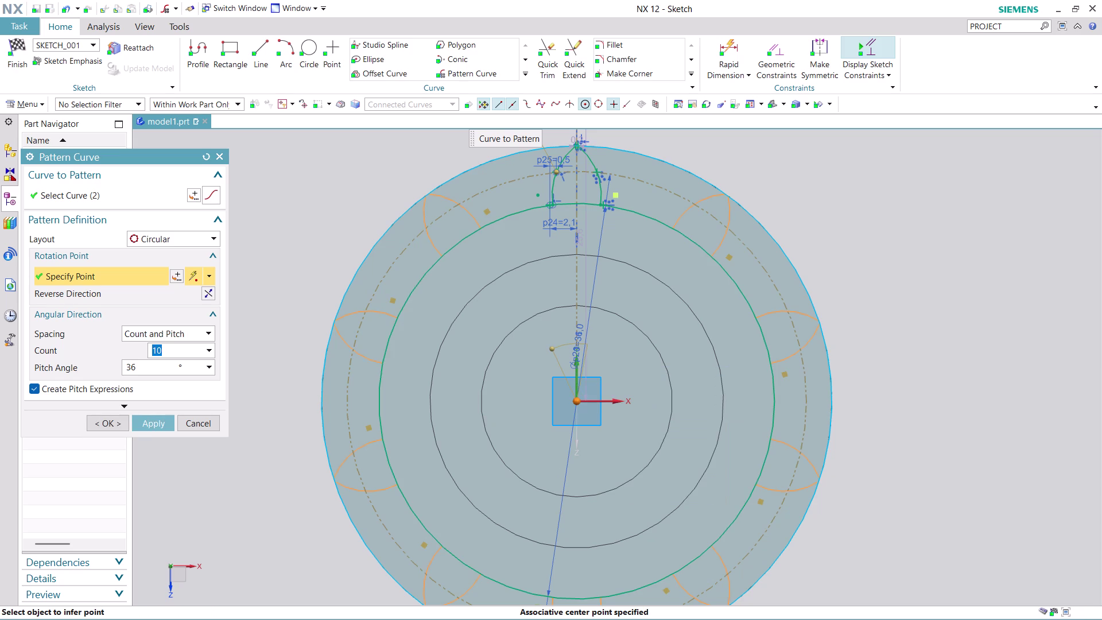